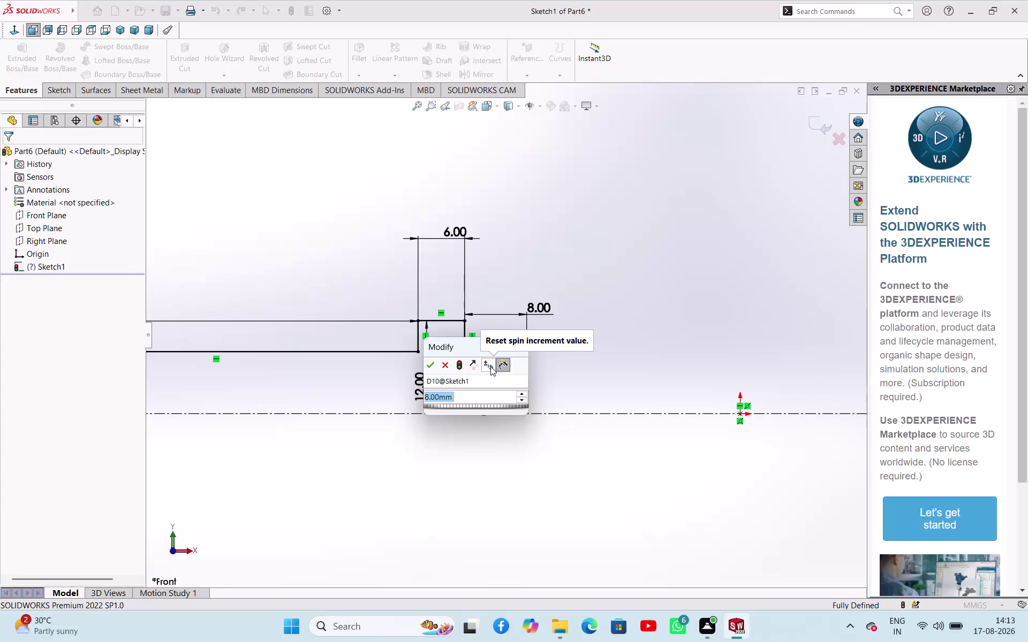
Confirm the 7 mm step height dimension.
key(7)
key(Return)
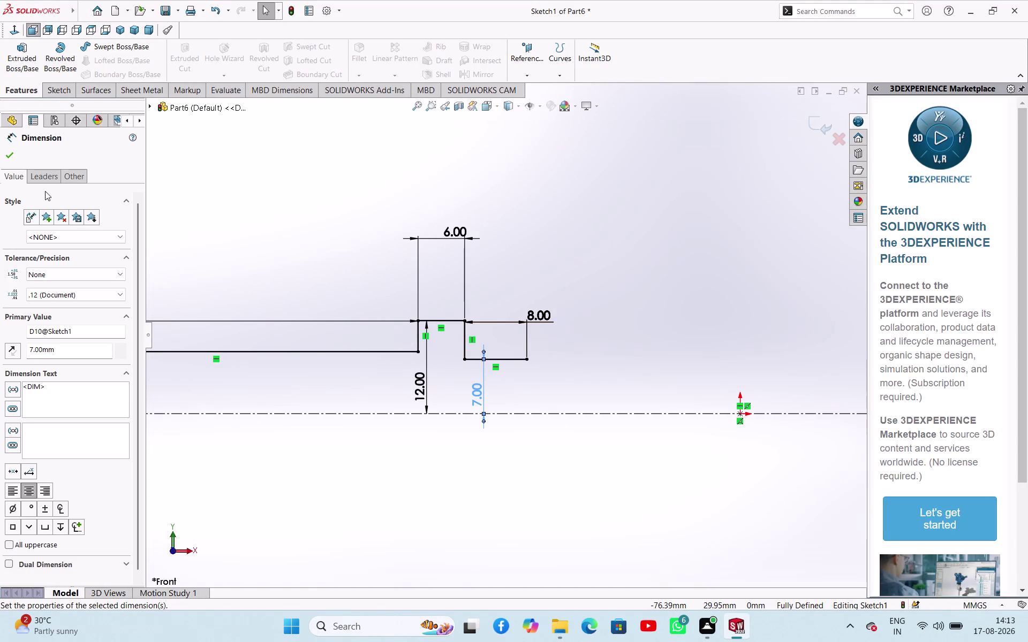
click(14, 149)
Sketch a vertical line up from the step corner, then a long horizontal edge rightward.
right_drag(291, 170, 271, 184)
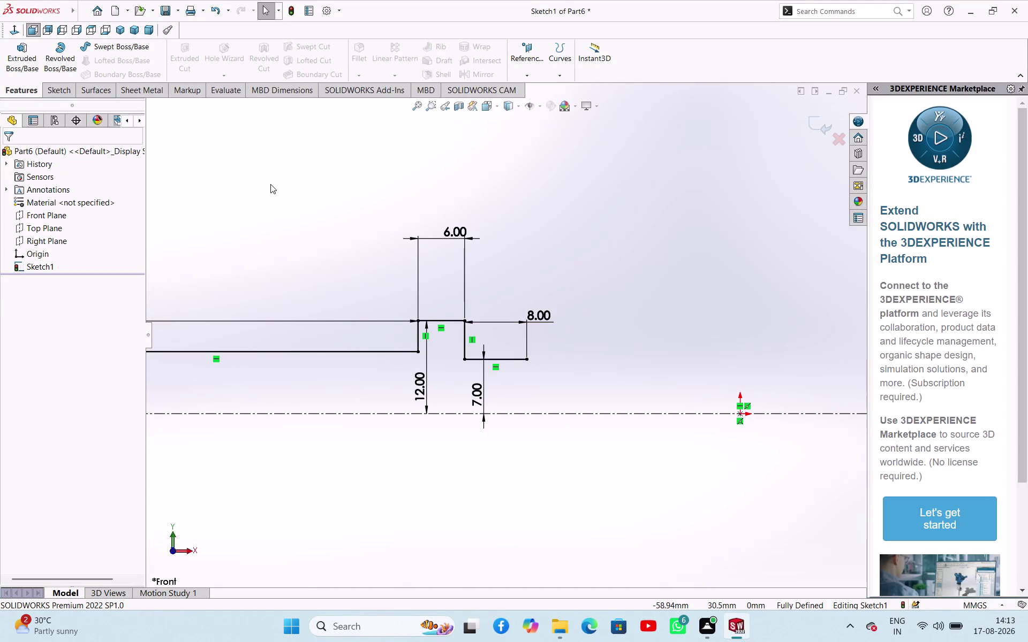
right_drag(270, 183, 234, 197)
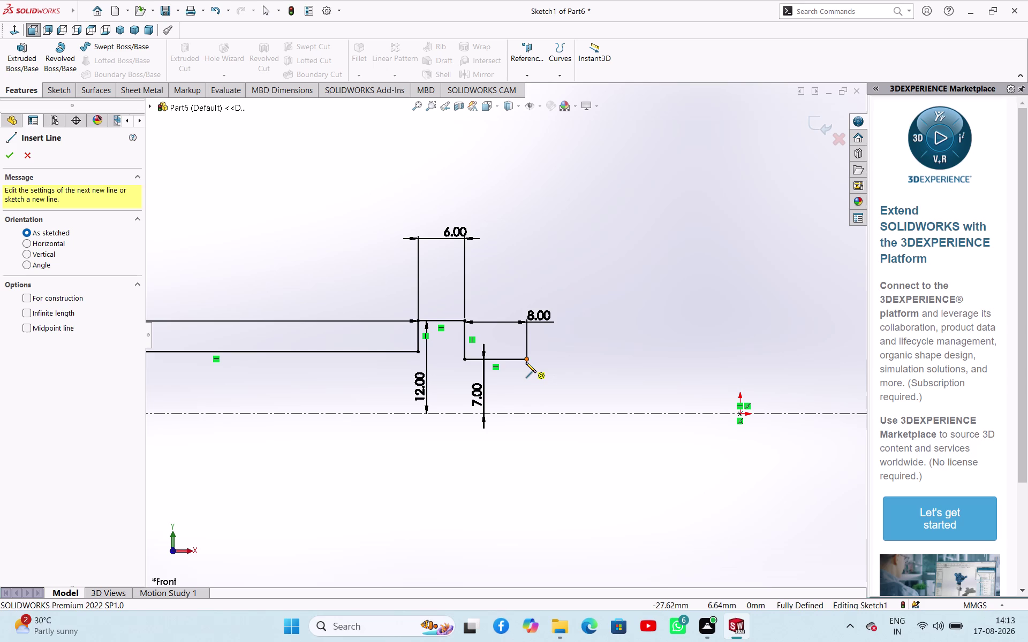
click(525, 359)
click(526, 330)
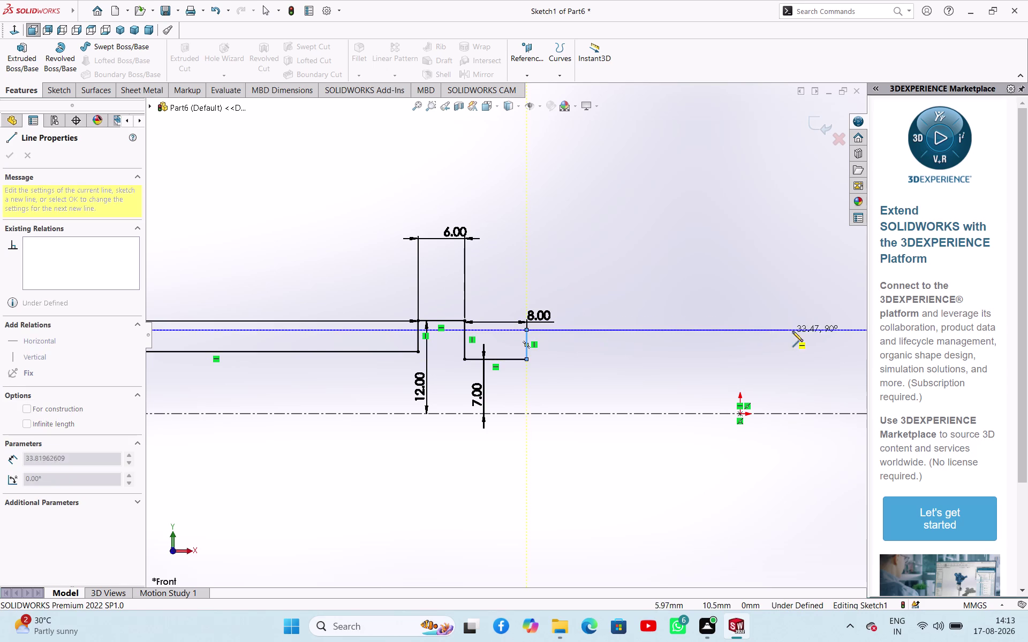
scroll(up, 3)
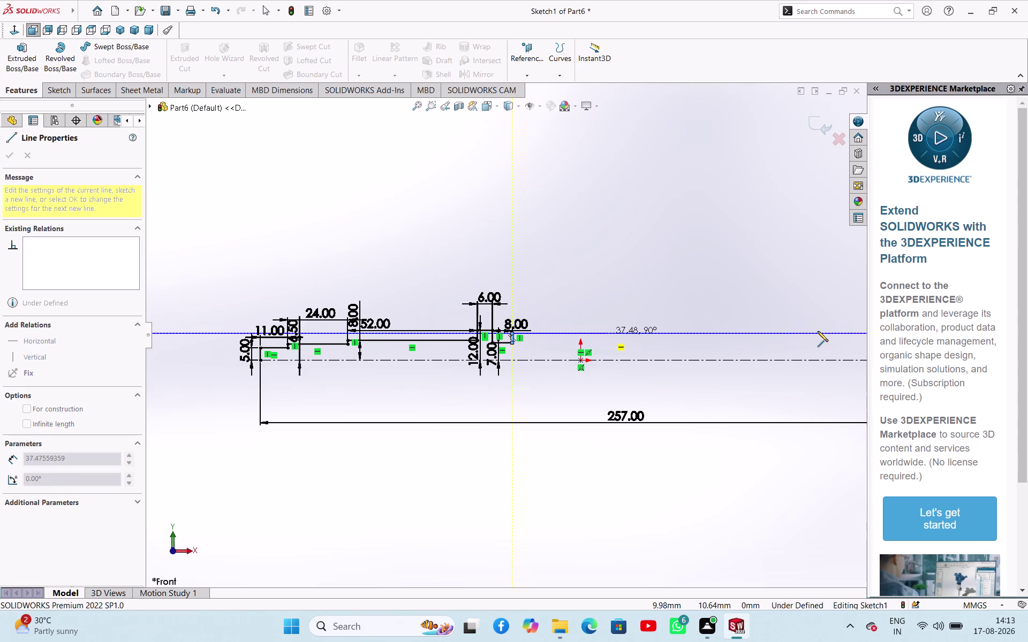
click(818, 331)
right_click(764, 264)
click(777, 270)
Dimension the long horizontal edge to 140 mm.
right_drag(723, 304, 733, 230)
click(699, 333)
click(709, 303)
text(1)
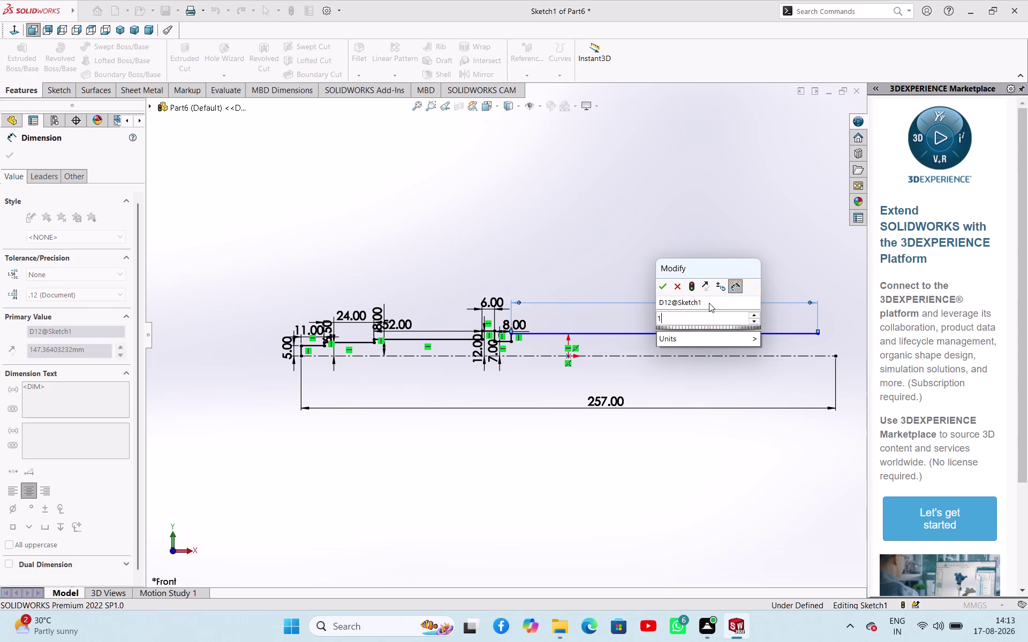
text(4)
key(Return)
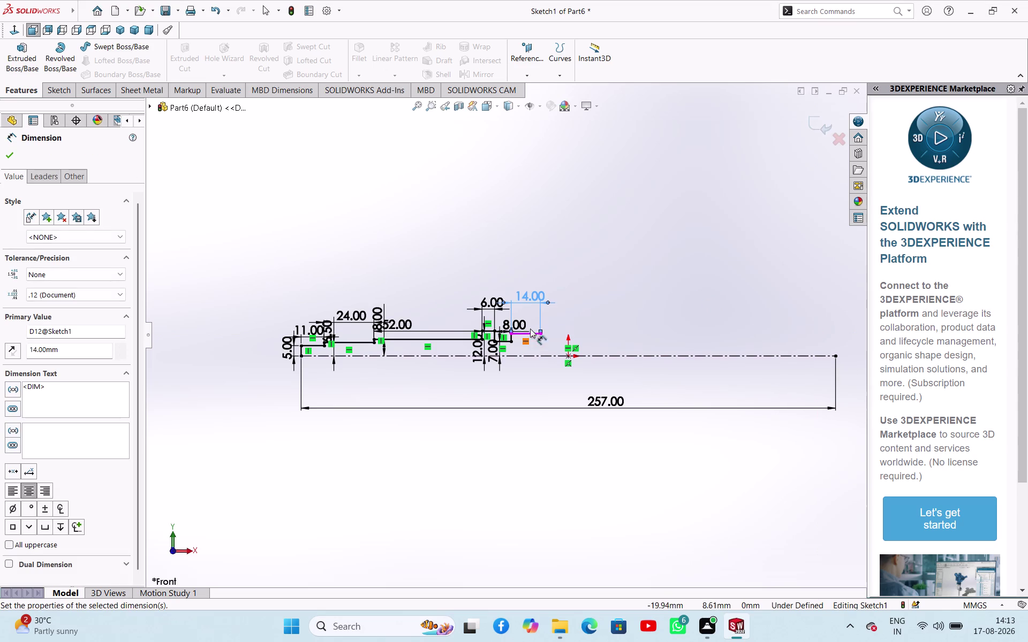
double_click(530, 299)
text(14)
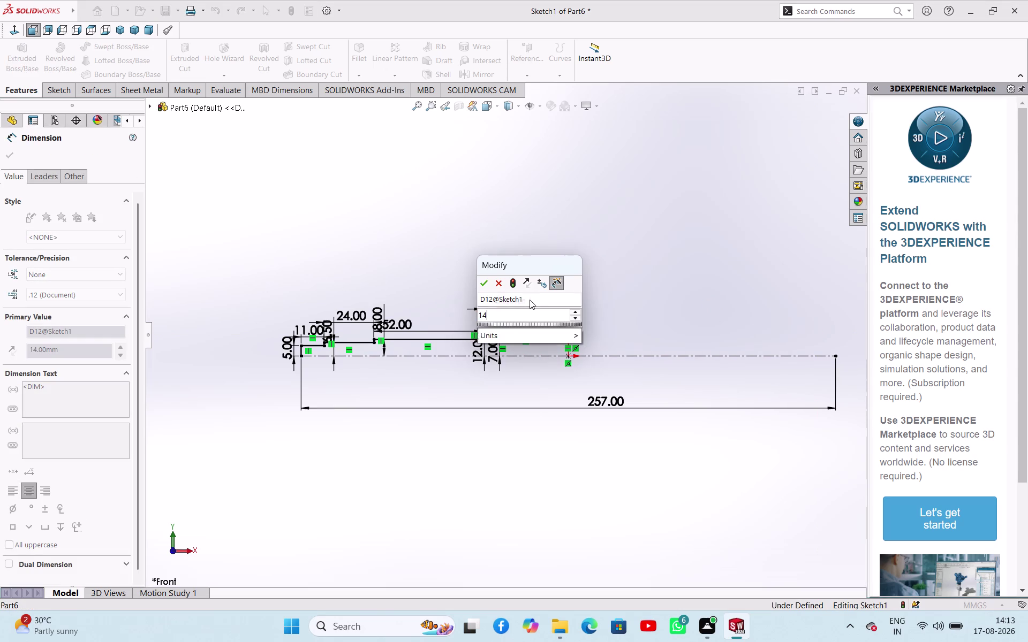
text(0)
key(Return)
Dimension the section's top edge 8 mm above the centreline.
scroll(down, 3)
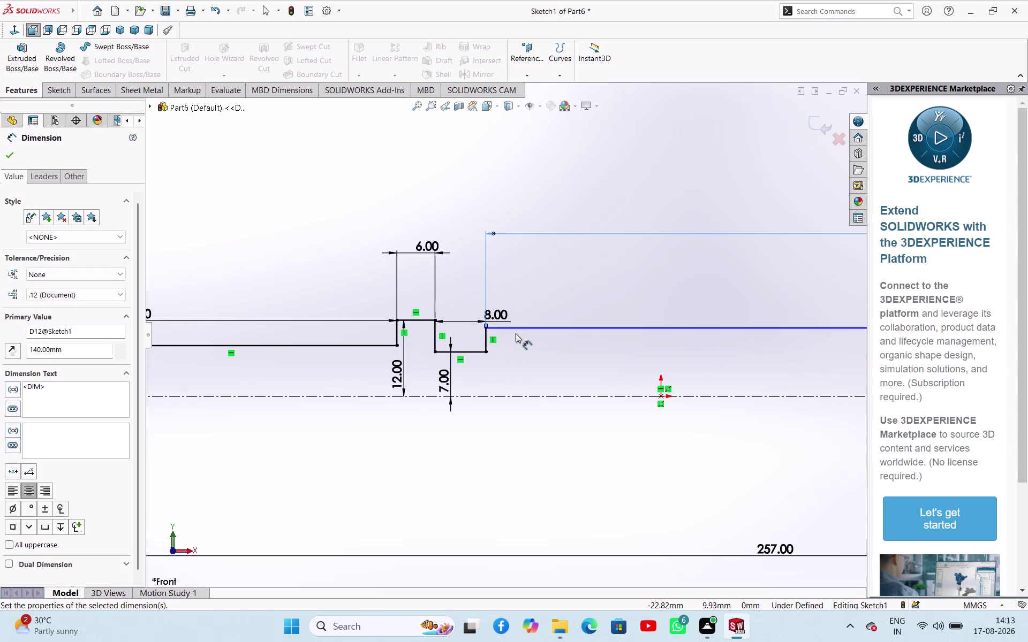
click(522, 327)
click(533, 394)
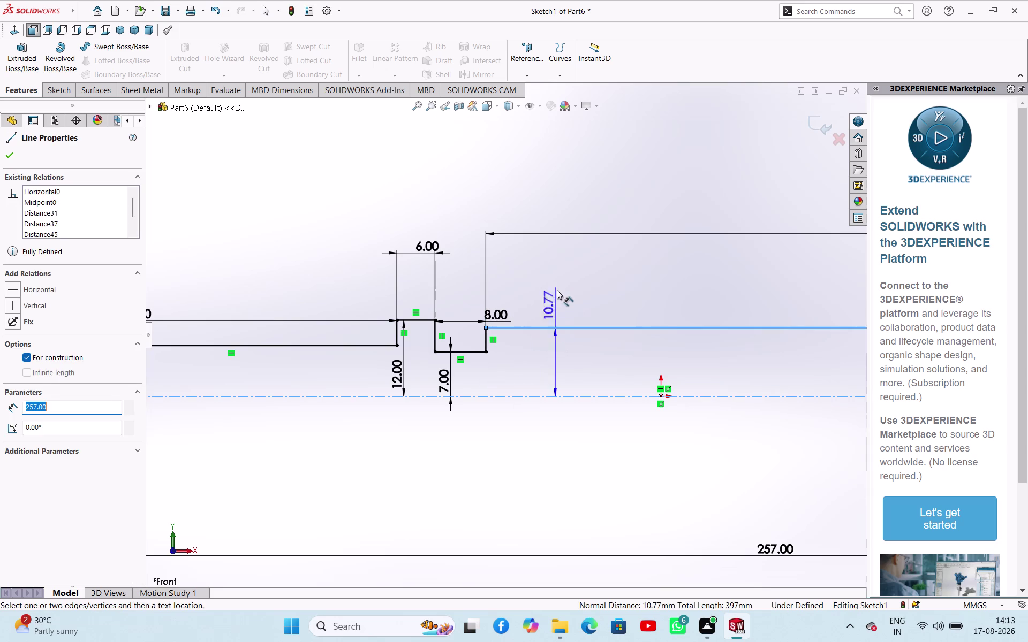
click(560, 283)
key(8)
key(Return)
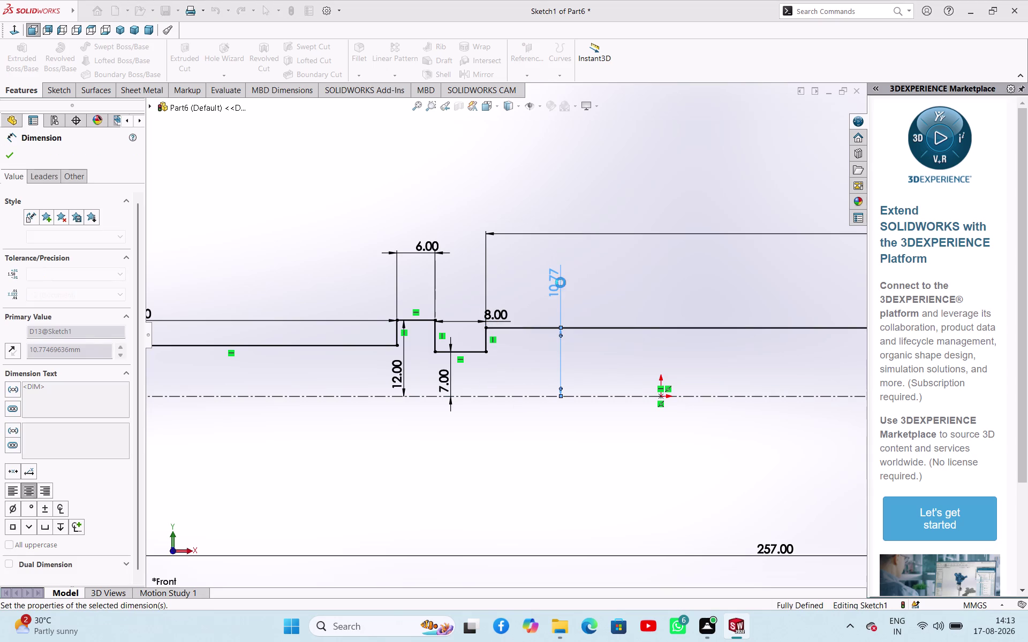
scroll(up, 3)
scroll(down, 3)
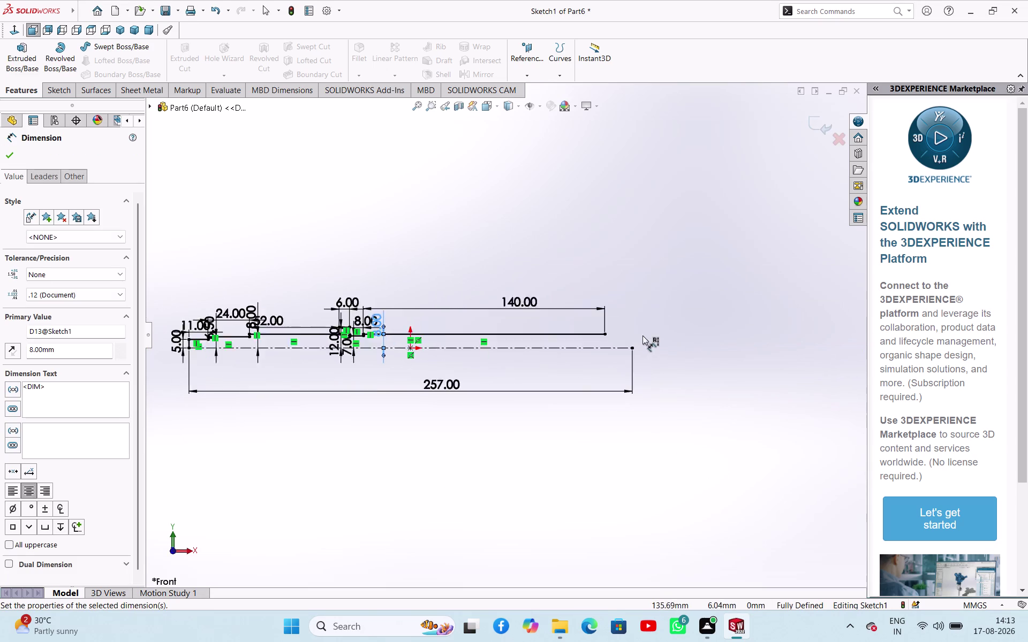
scroll(down, 3)
right_click(645, 273)
Sketch the end step: a short drop, a horizontal edge, and a vertical edge to the centreline.
click(662, 304)
right_drag(720, 255, 659, 288)
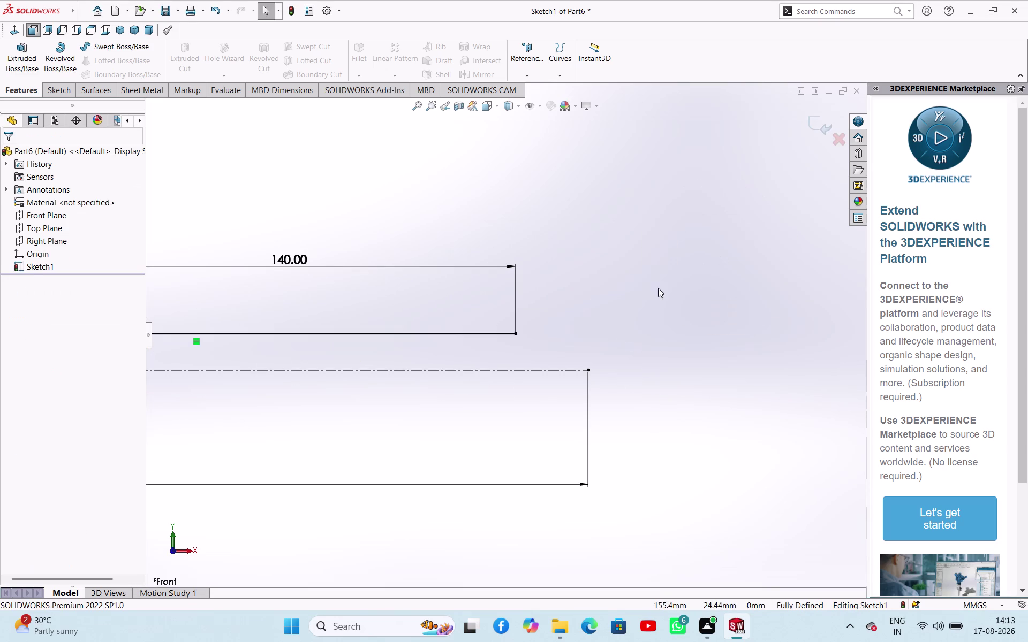
right_drag(659, 288, 658, 288)
click(518, 336)
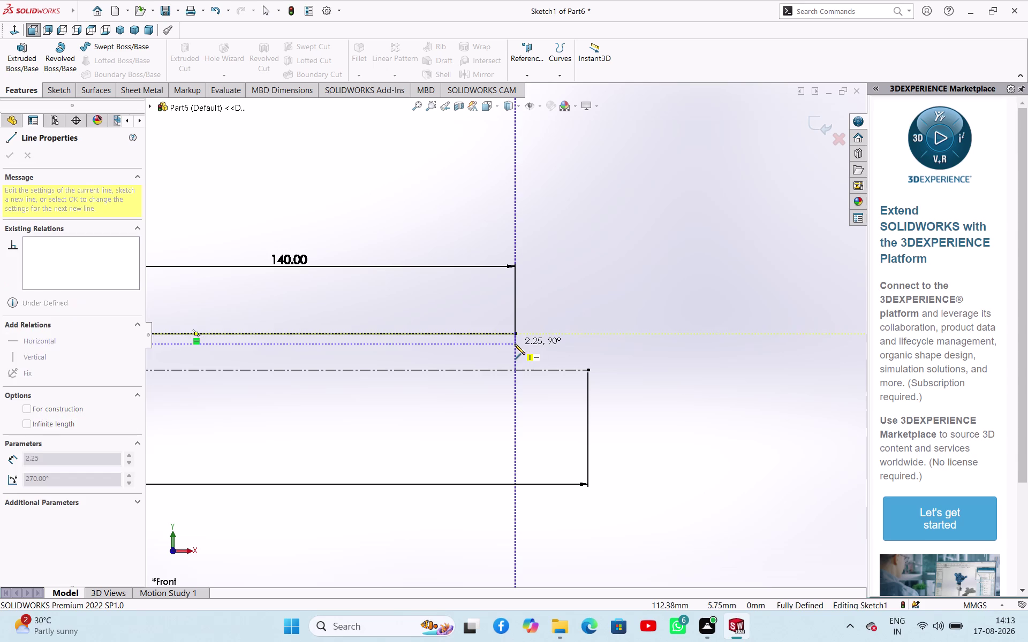
click(514, 344)
click(548, 343)
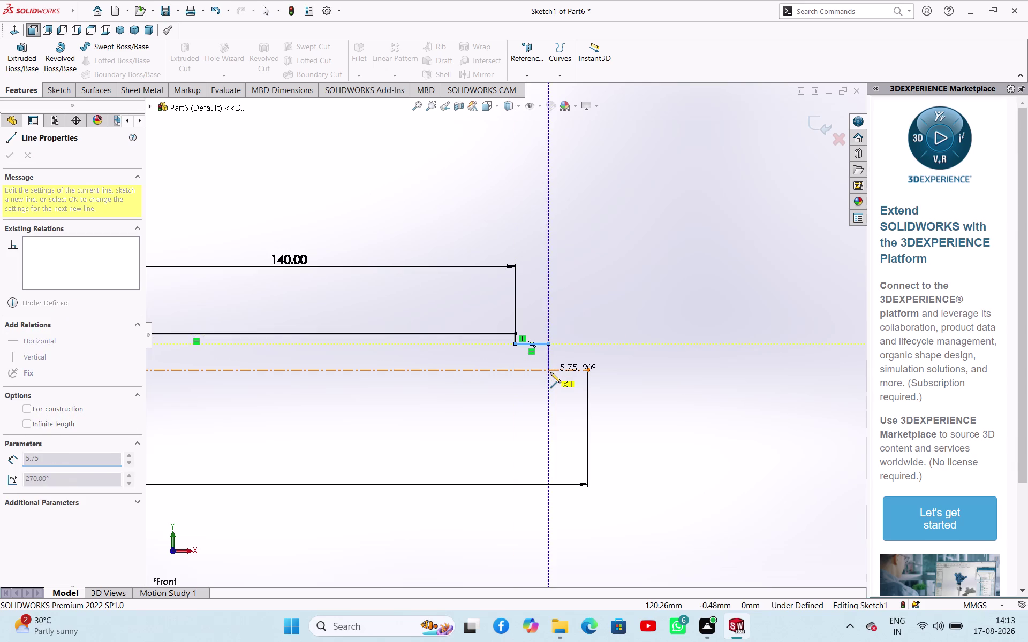
click(548, 370)
right_click(615, 317)
click(622, 322)
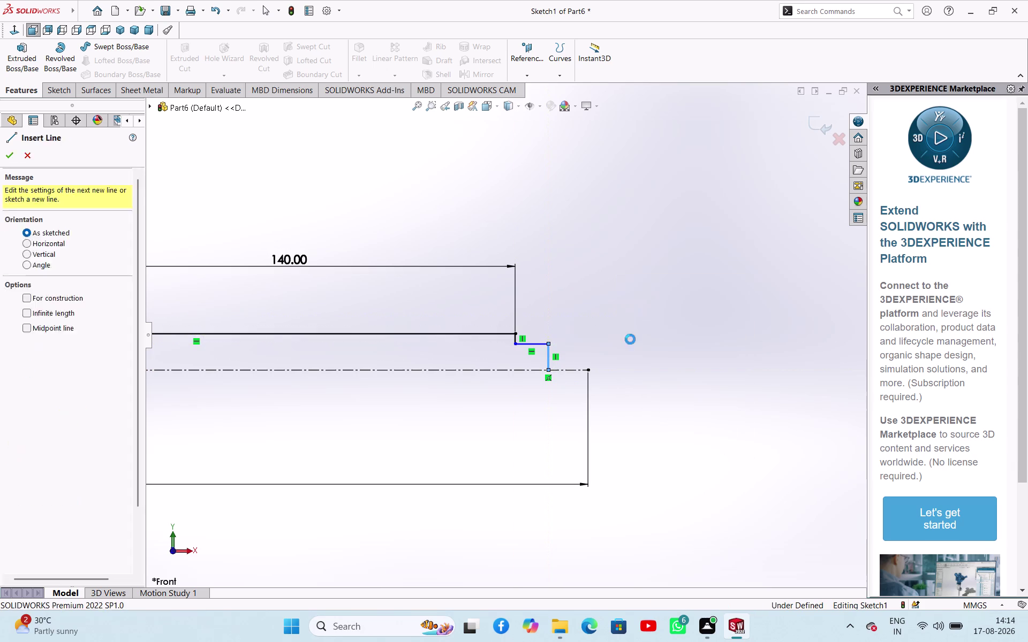
Dimension the end step to 16 mm long and 7 mm high.
right_drag(631, 340, 669, 250)
click(540, 344)
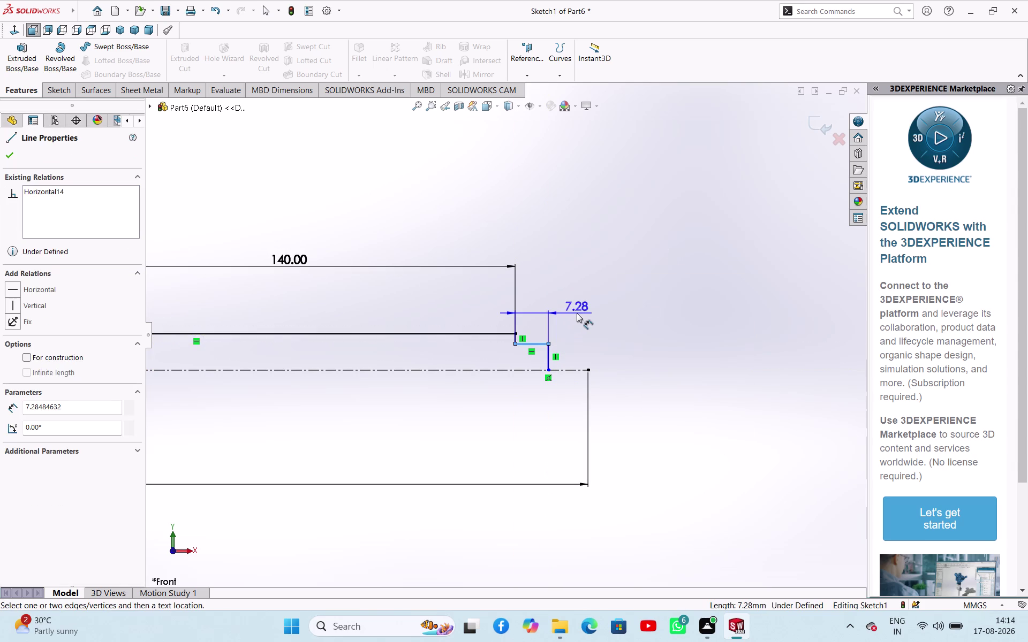
click(577, 313)
text(16)
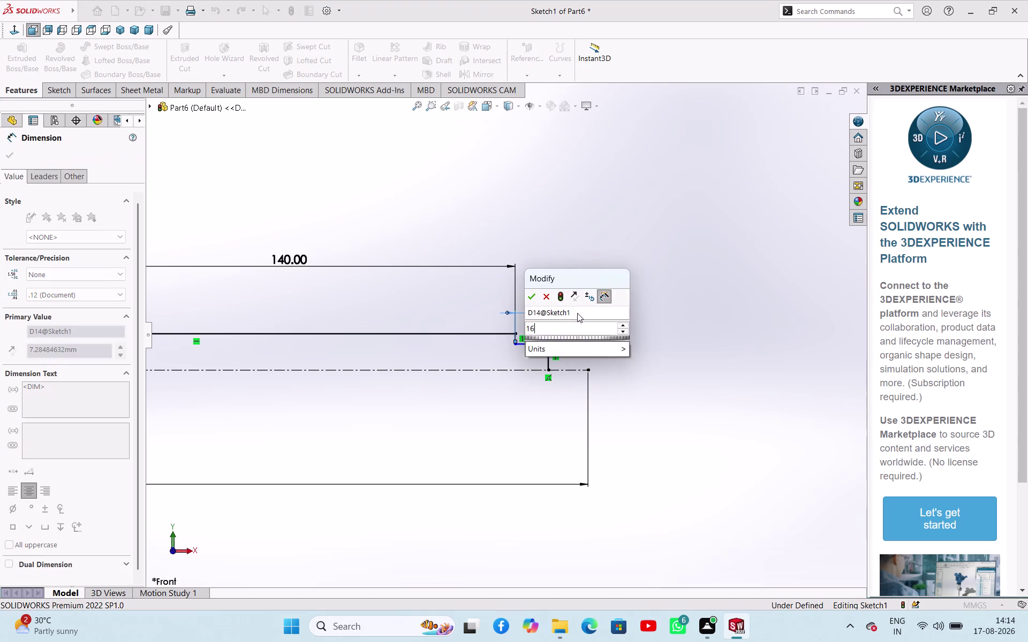
key(Return)
click(559, 344)
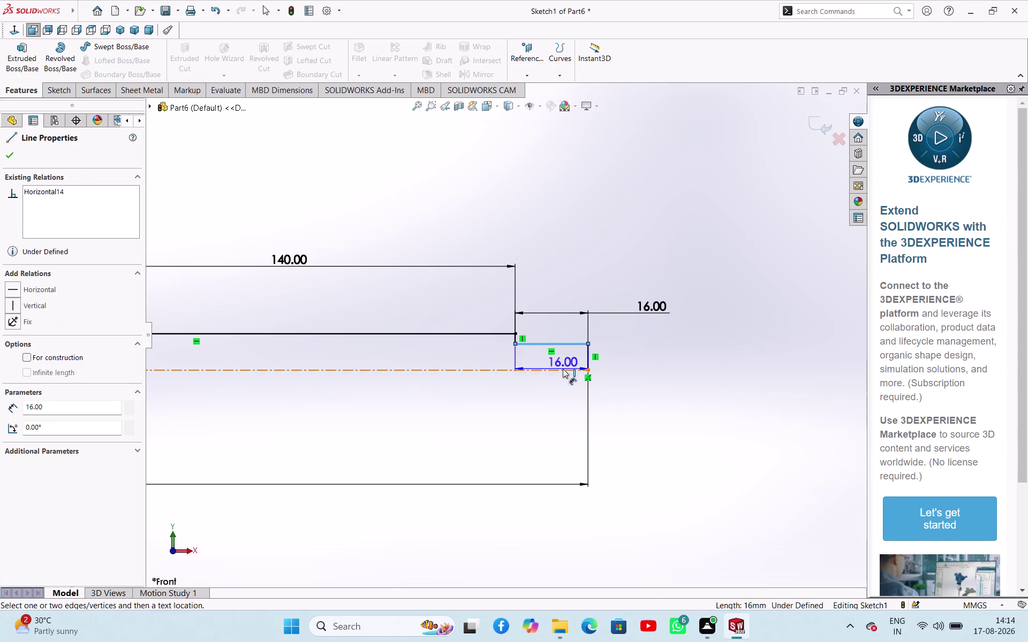
click(563, 369)
click(622, 358)
key(7)
key(Return)
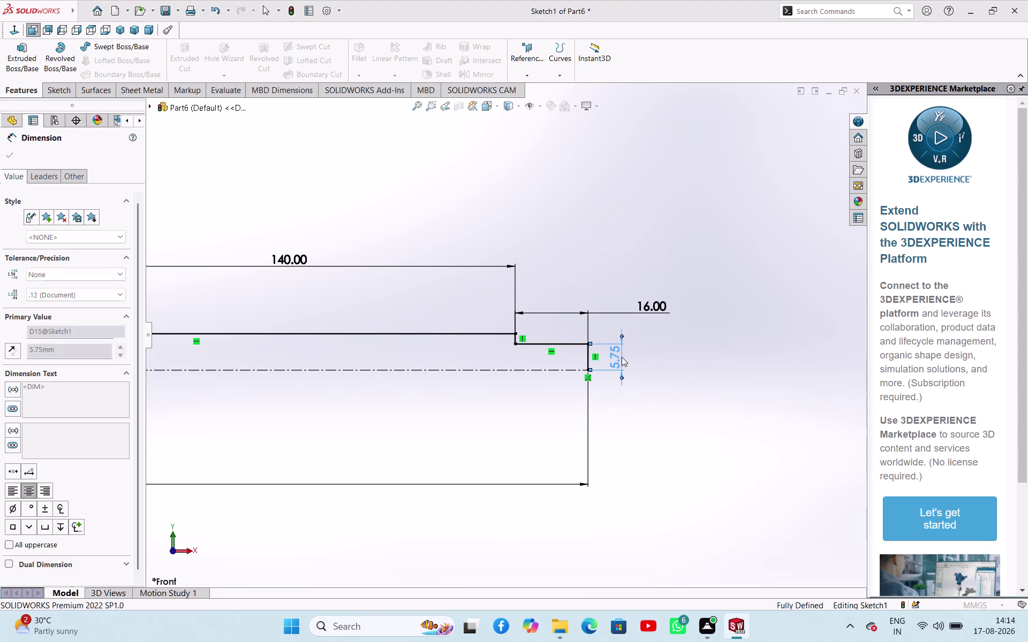
scroll(up, 3)
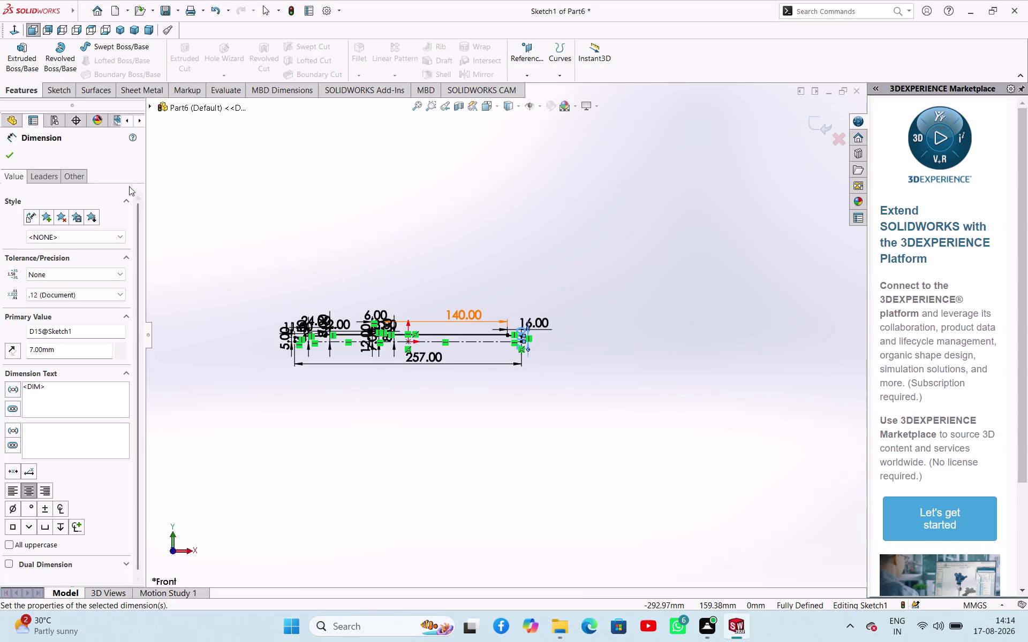
click(16, 155)
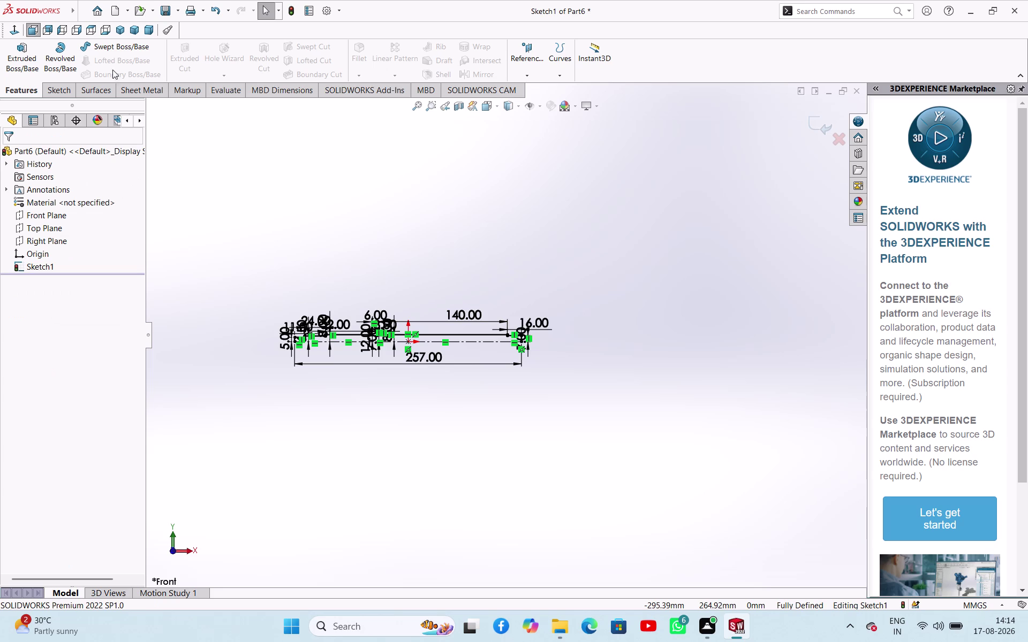
Revolve the auto-closed profile 360° about Line1 and orbit the resulting shaft.
click(68, 53)
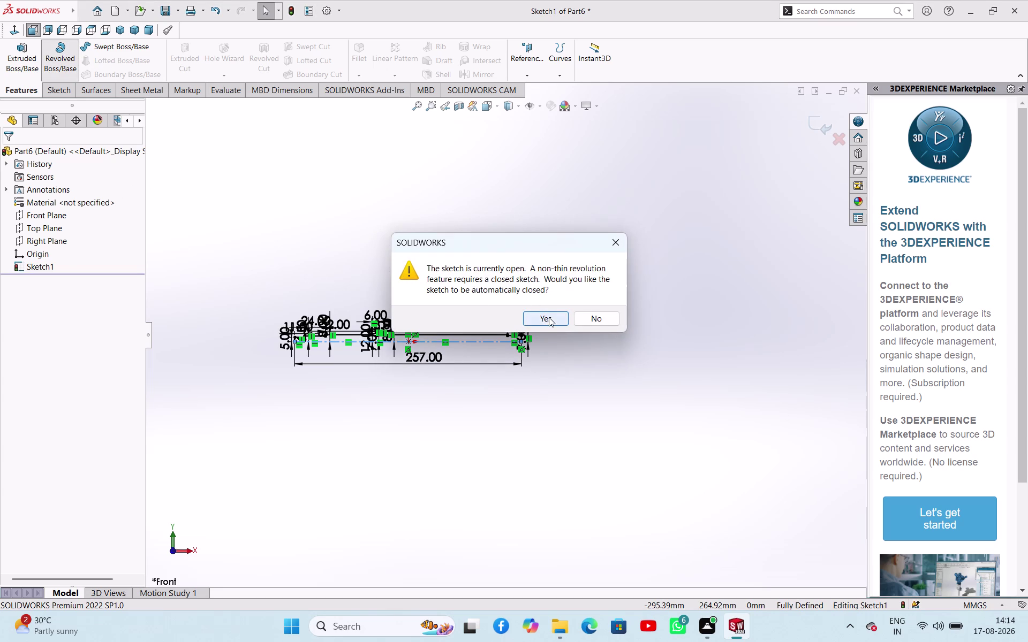
click(548, 317)
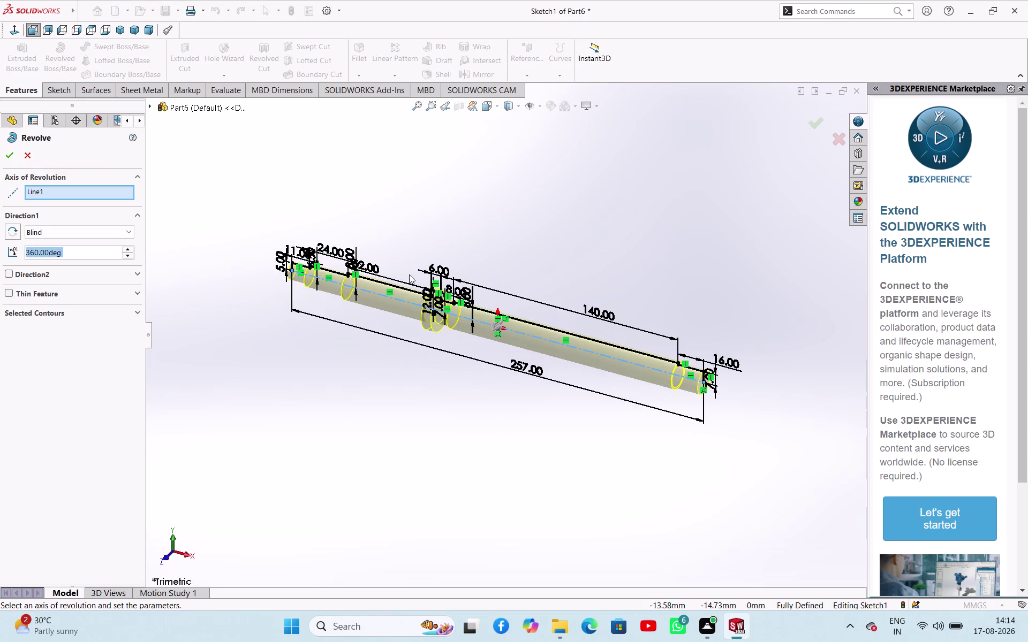
click(9, 156)
click(416, 184)
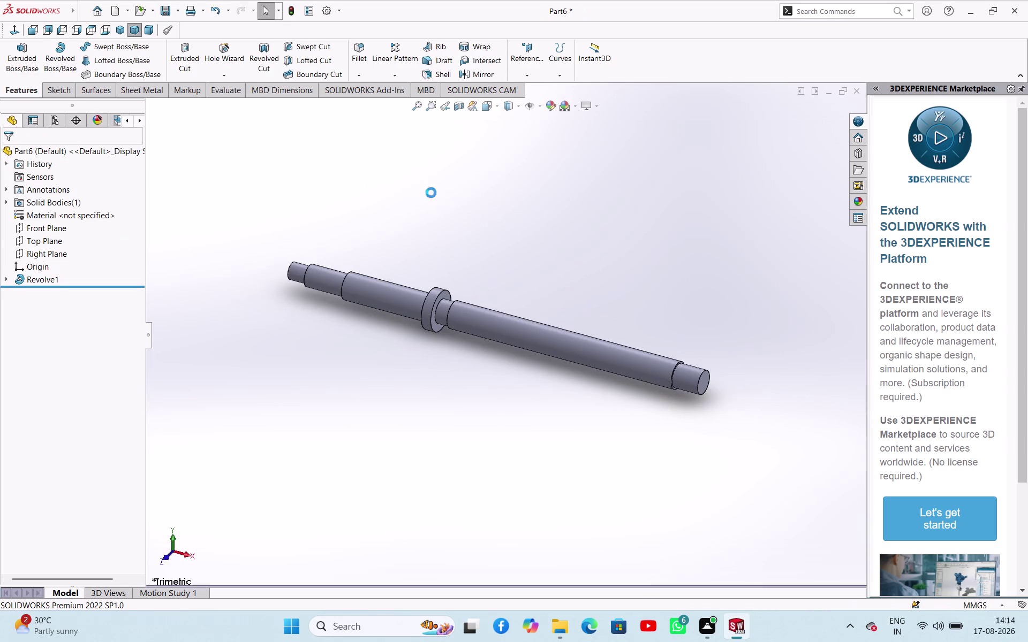
middle_drag(531, 214, 615, 189)
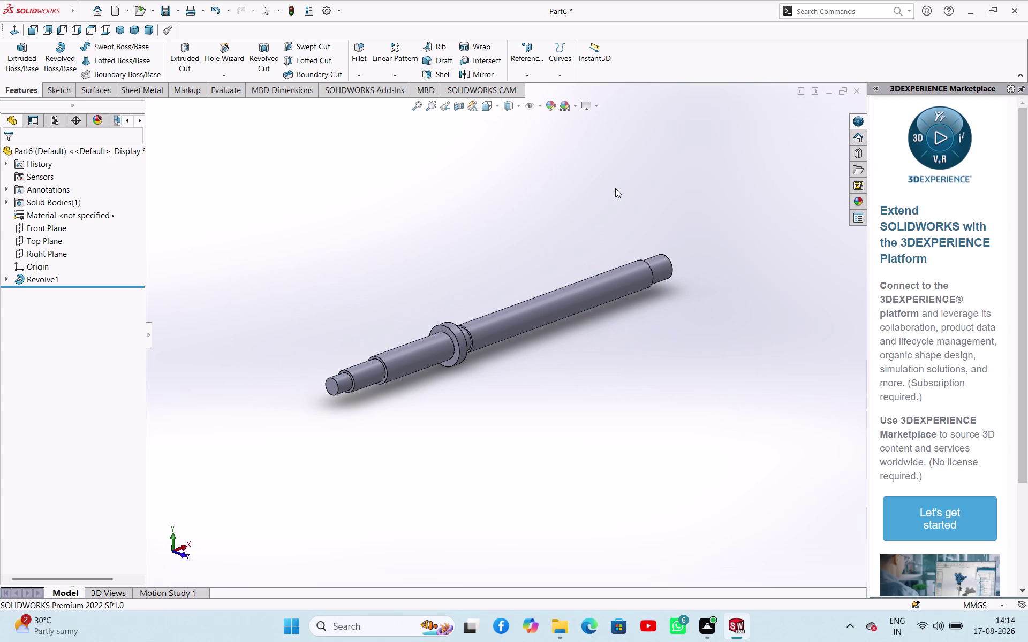
key(ctrl+s)
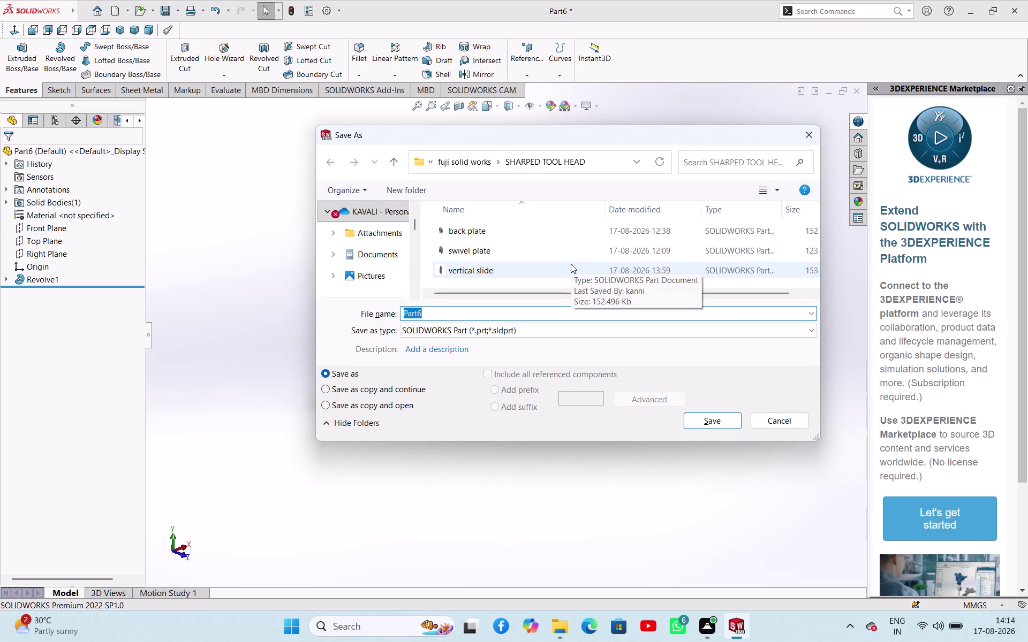
Enter 'screw bar' as the file name and save the part.
text(scr)
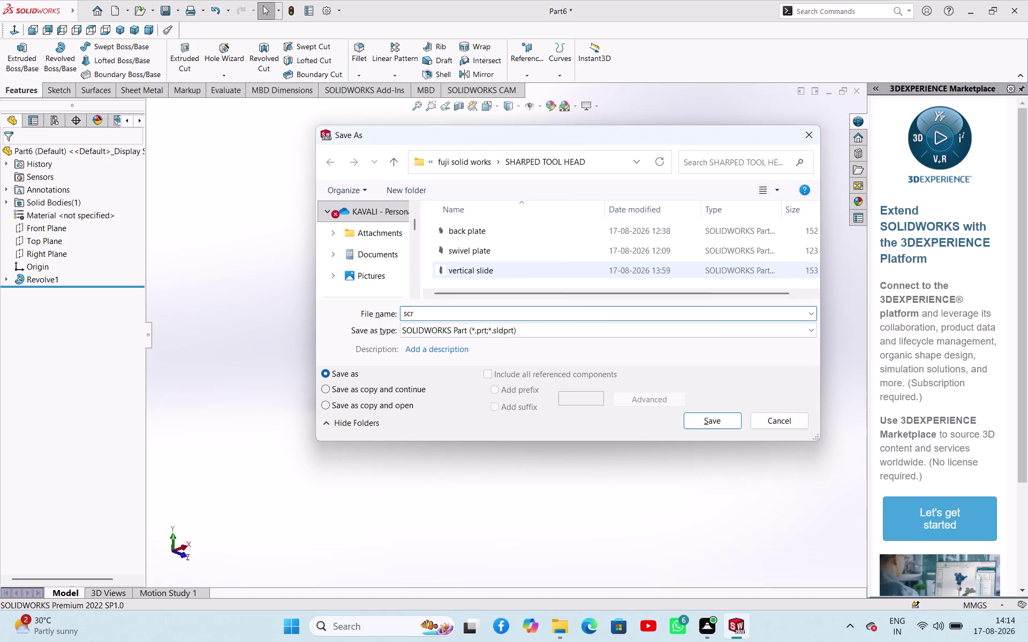
text(ew)
key(space)
text(bar)
click(704, 418)
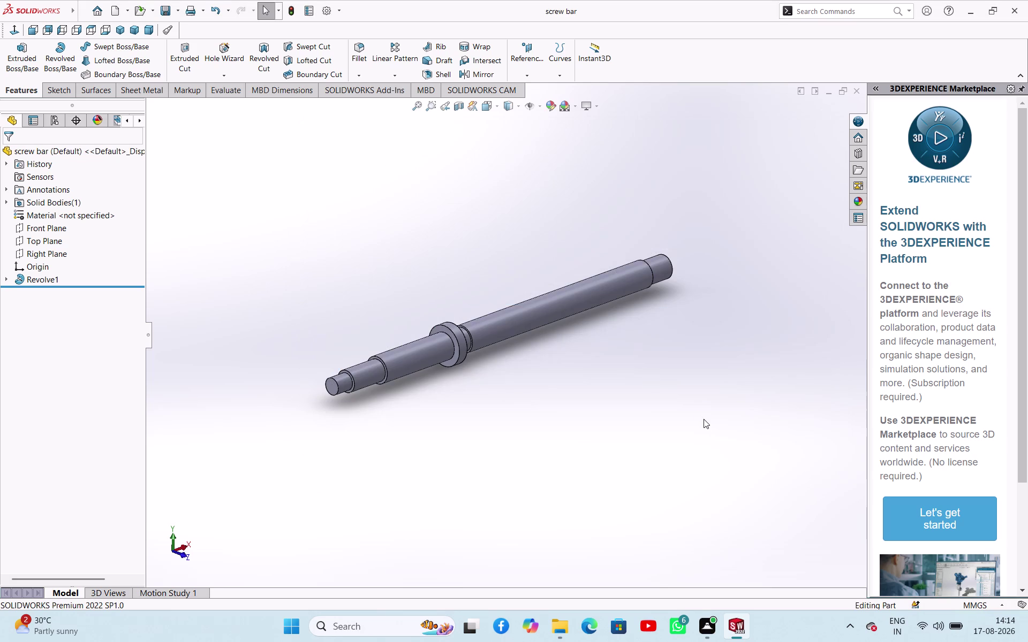
Create a new Part document.
scroll(up, 3)
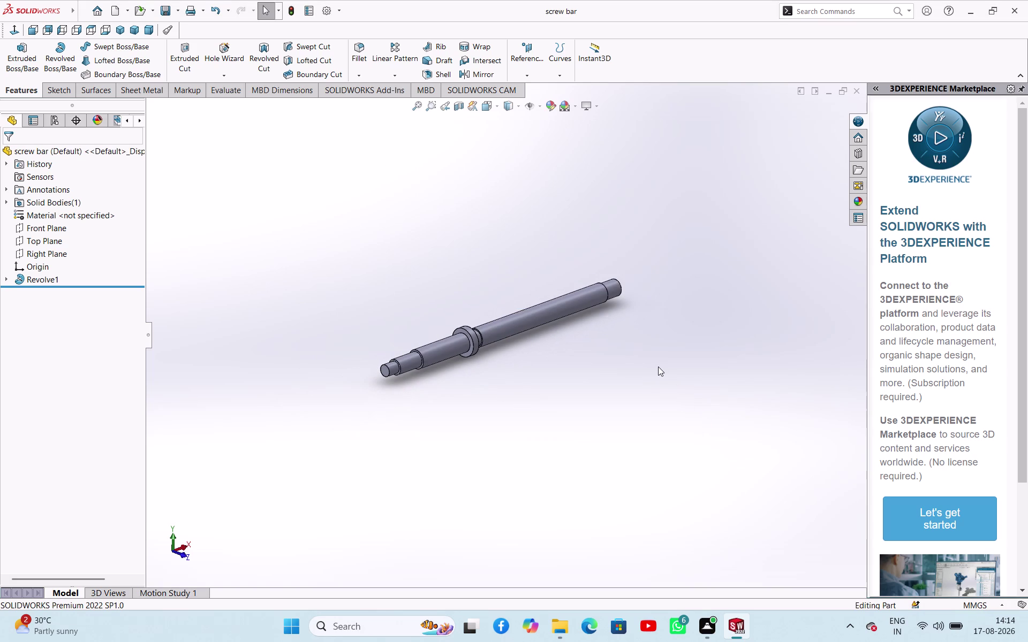
scroll(up, 3)
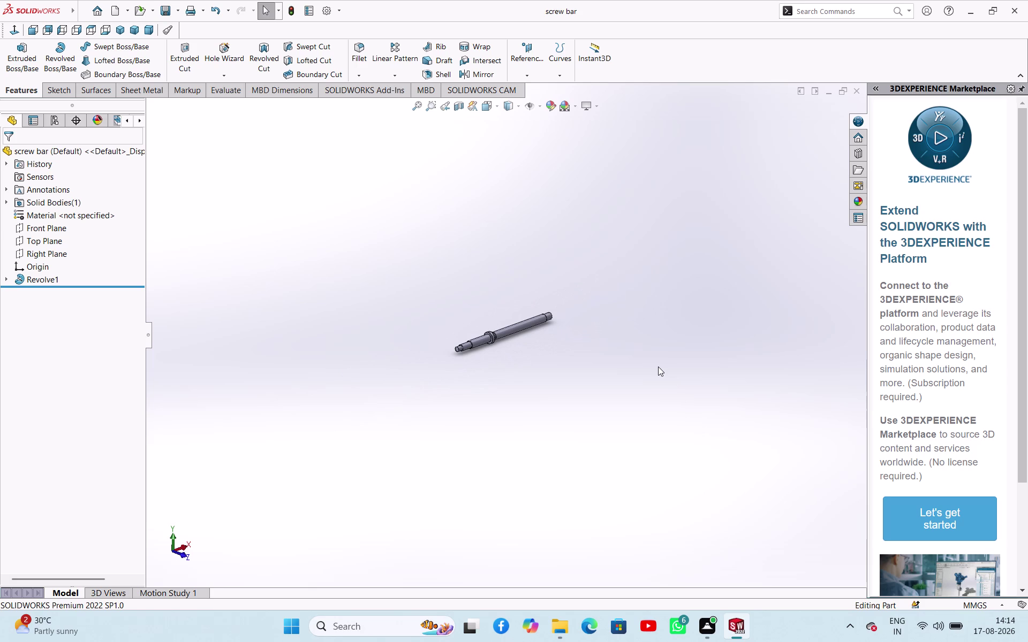
key(ctrl+s)
key(ctrl+n)
click(442, 424)
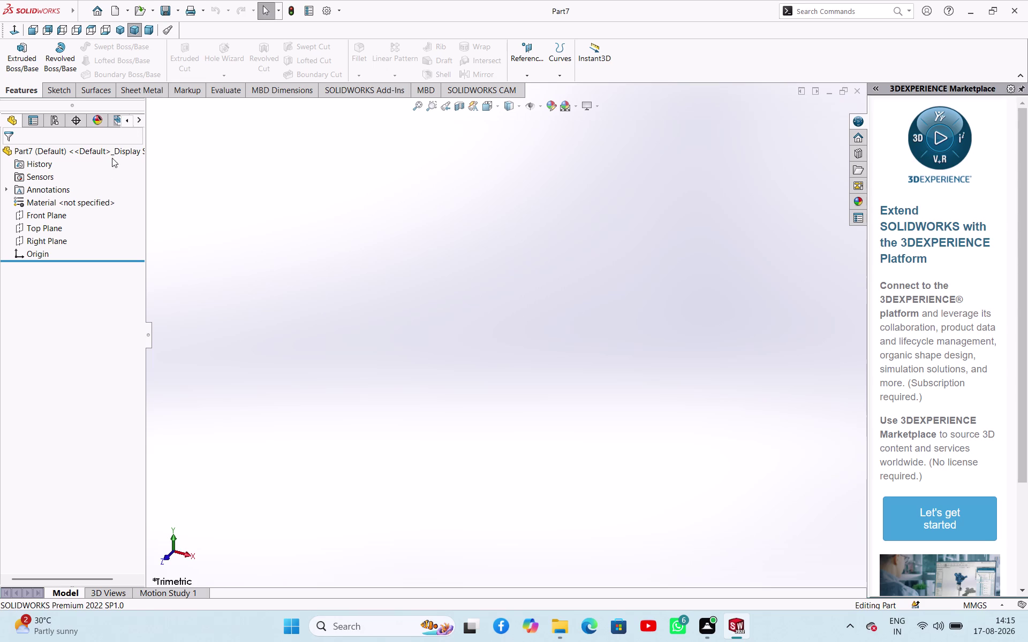
Start a sketch on the Top Plane, viewed normal to it.
click(64, 230)
click(72, 217)
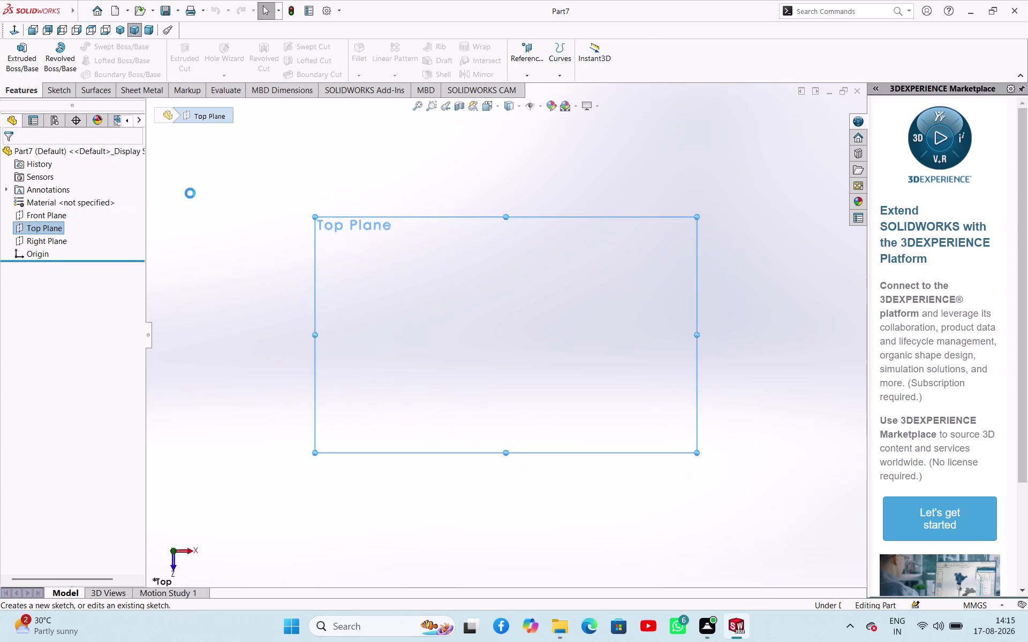
click(205, 200)
Draw a center rectangle anchored on the origin.
click(103, 64)
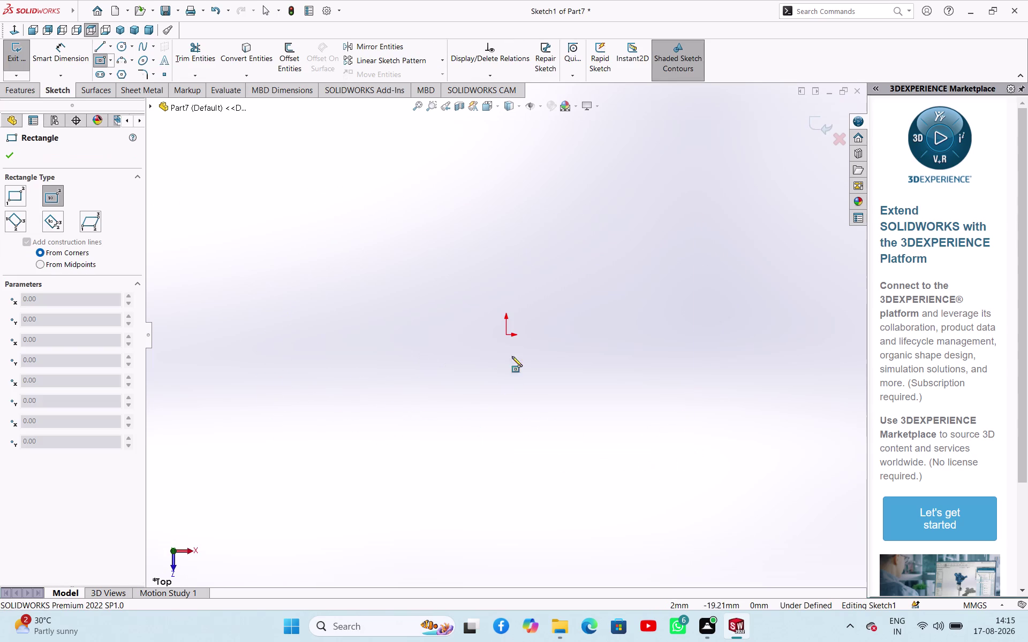
click(506, 337)
click(540, 372)
right_click(637, 314)
click(640, 323)
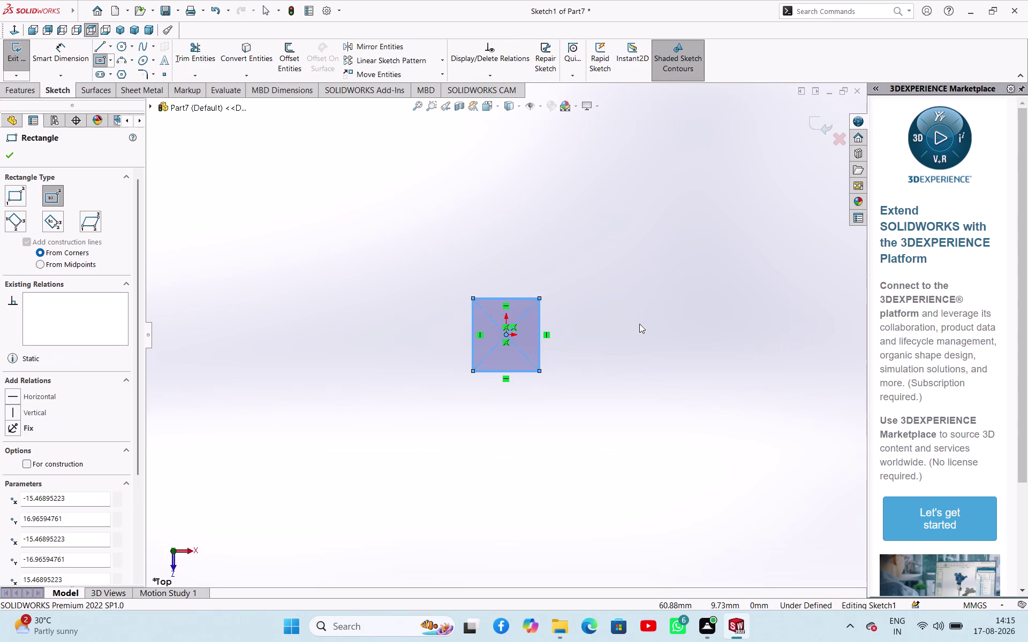
Dimension the square's height and width to 16 mm each.
right_drag(642, 335, 667, 271)
click(535, 344)
click(599, 345)
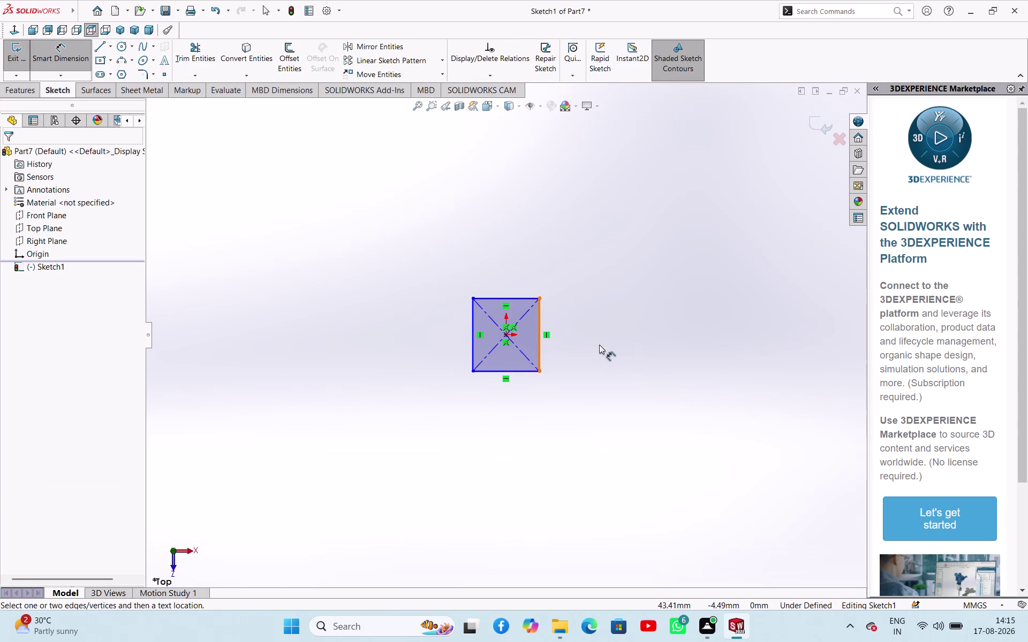
click(541, 354)
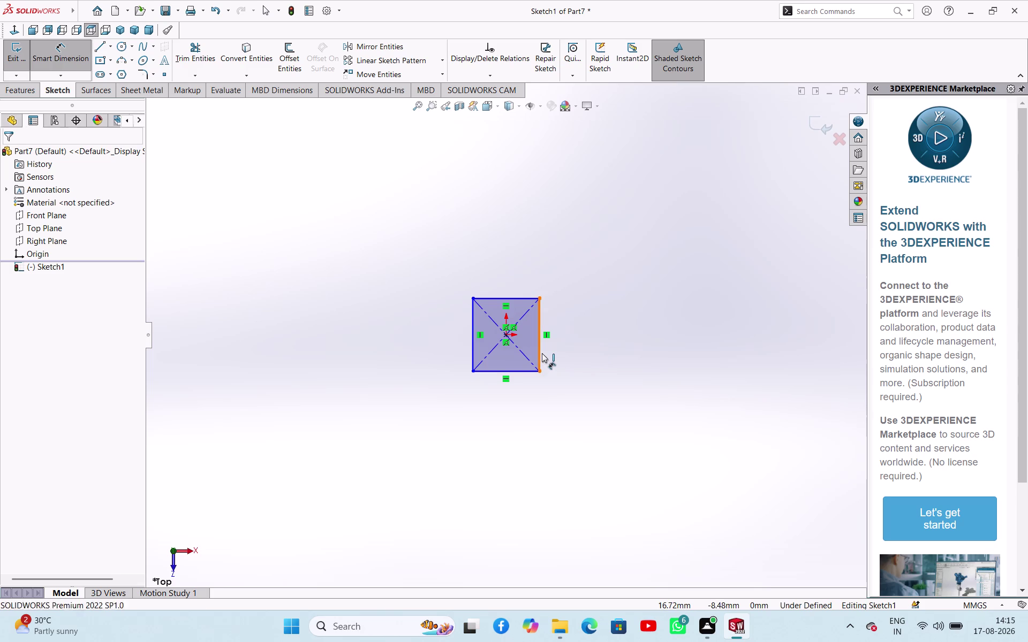
click(596, 345)
text(16)
key(Return)
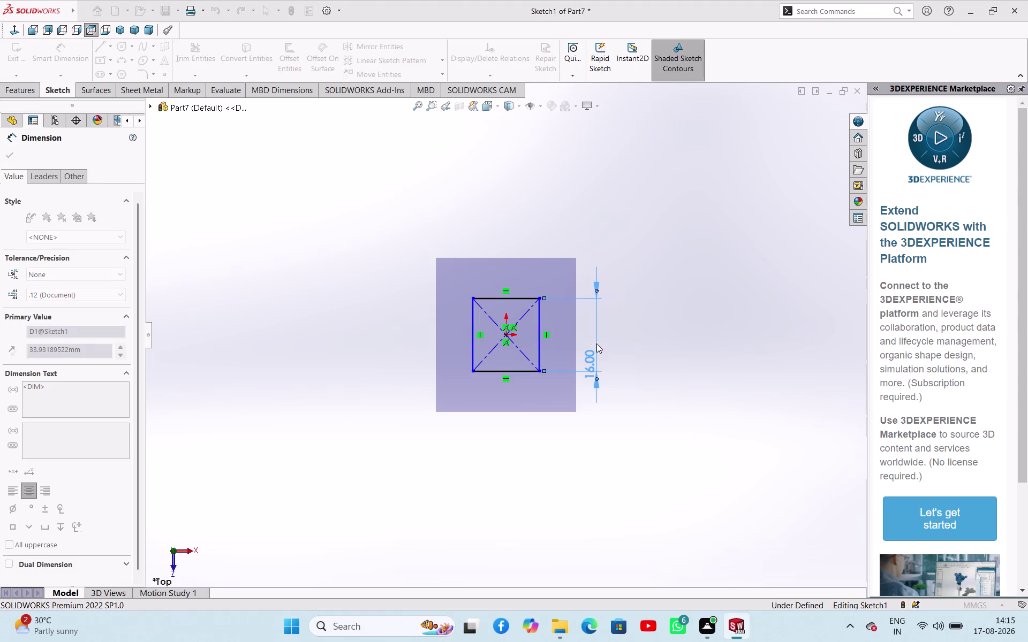
click(524, 374)
click(526, 396)
text(1)
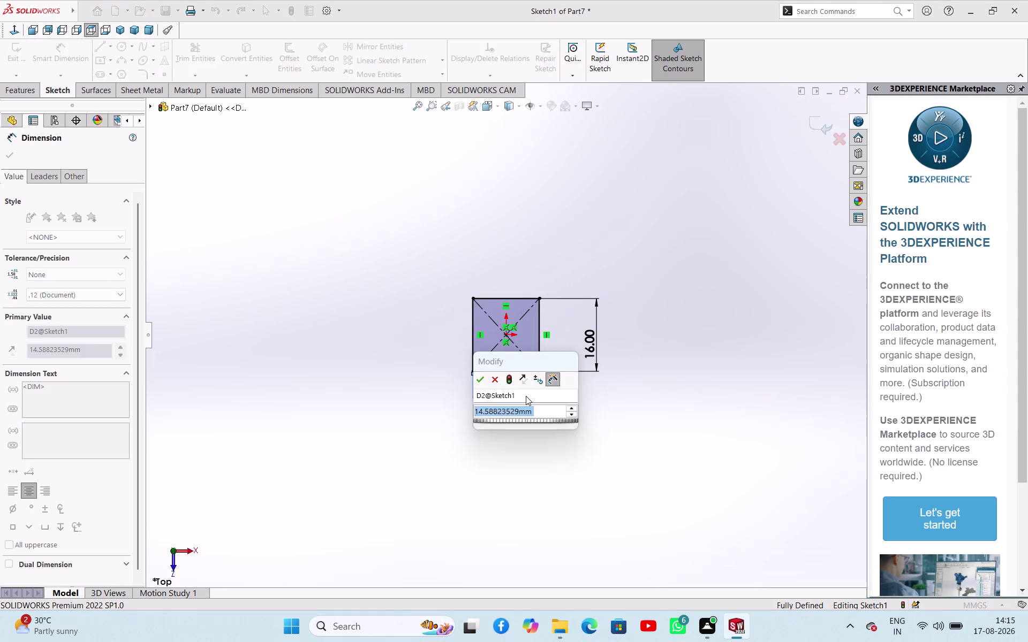
text(6)
key(Return)
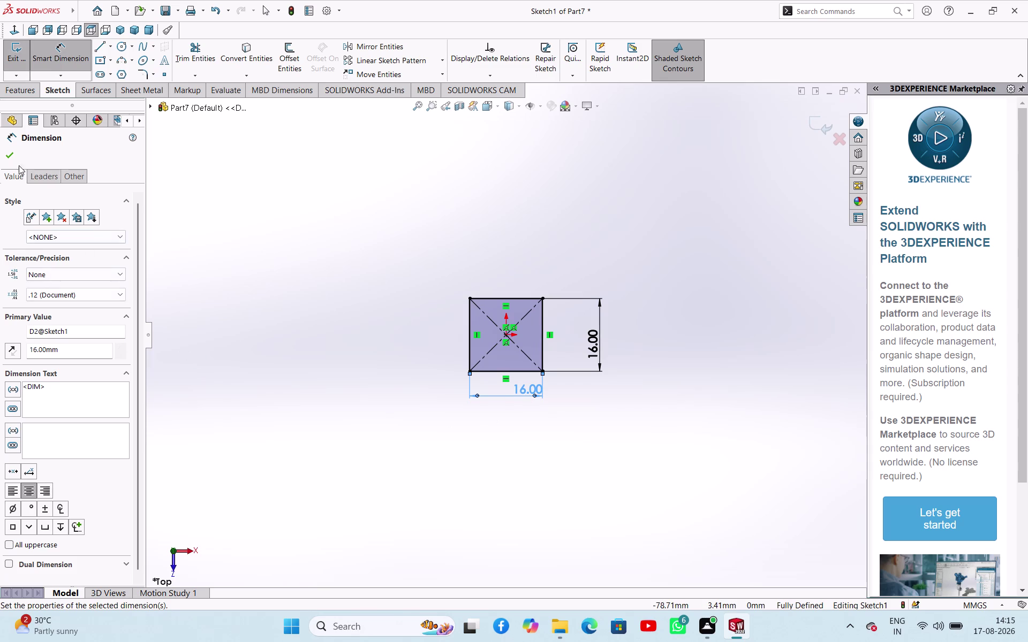
Accept the dimensions and exit the square sketch.
click(11, 160)
click(357, 295)
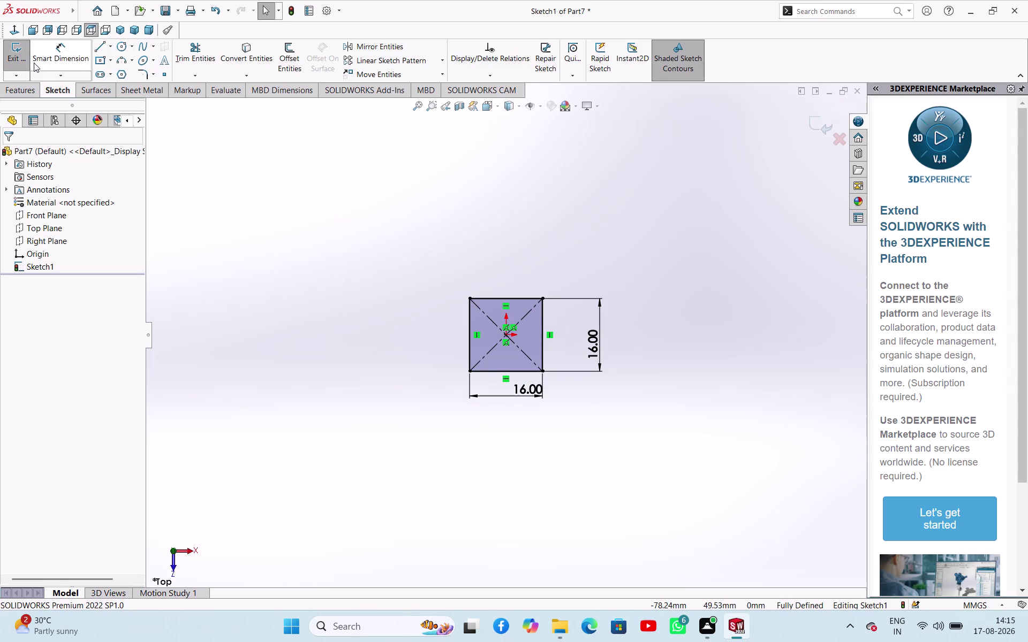
click(27, 63)
Extrude the square sketch 16 mm into a cube.
middle_drag(316, 291, 320, 246)
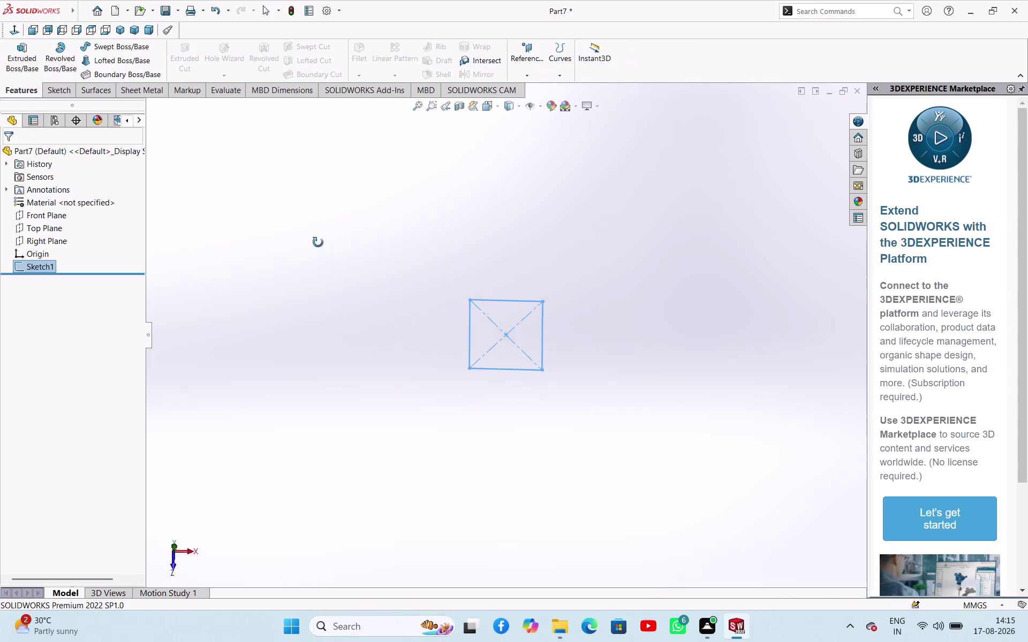
middle_drag(320, 246, 319, 211)
click(31, 66)
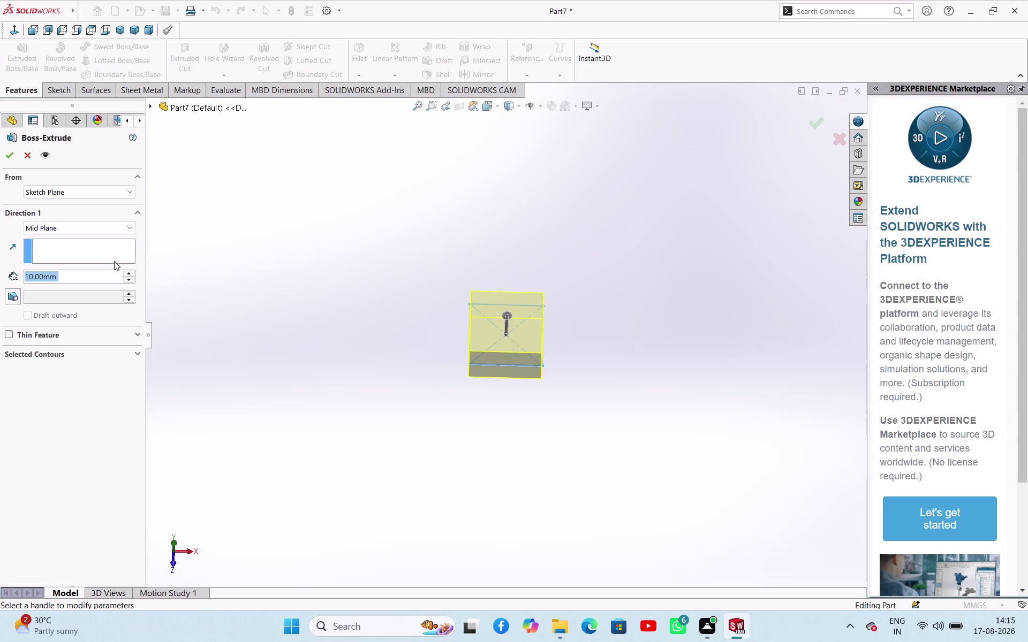
text(16)
key(Return)
click(5, 156)
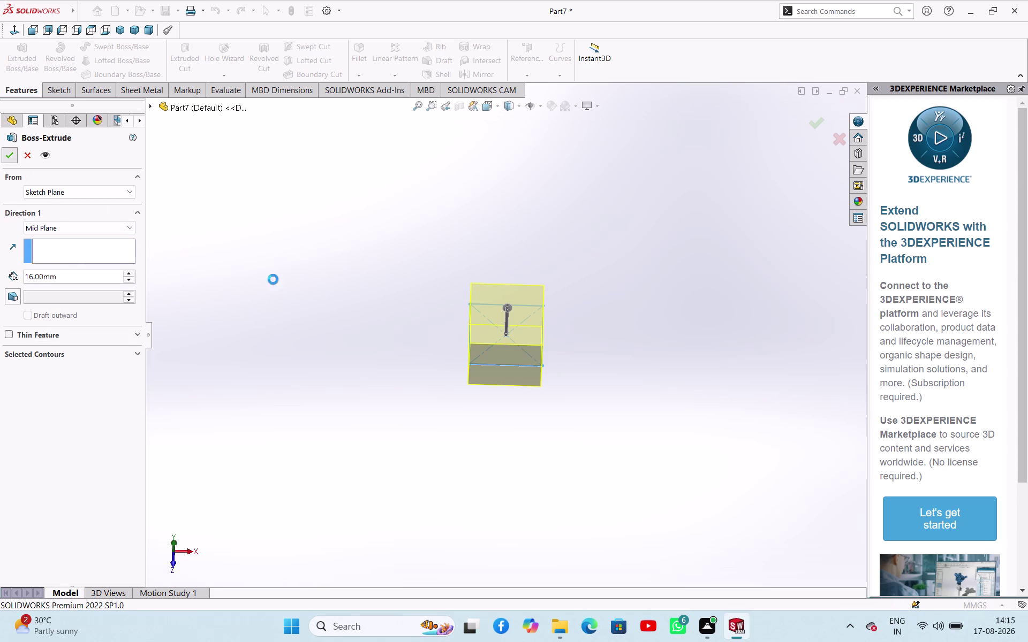
click(321, 281)
Orbit the cube and select its front face for a new sketch.
middle_drag(357, 312, 412, 136)
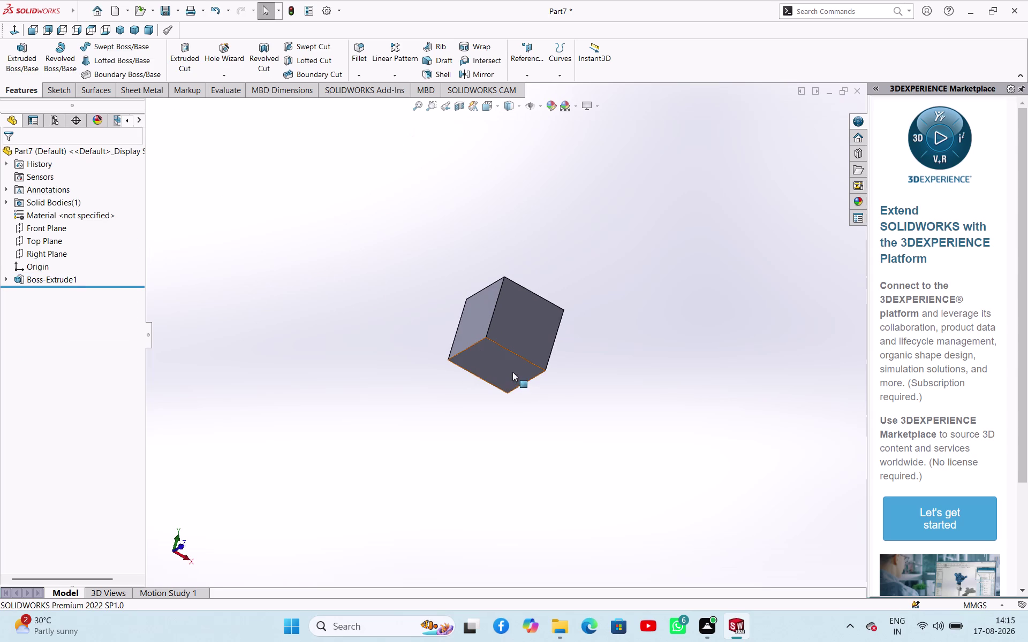
click(511, 371)
click(563, 344)
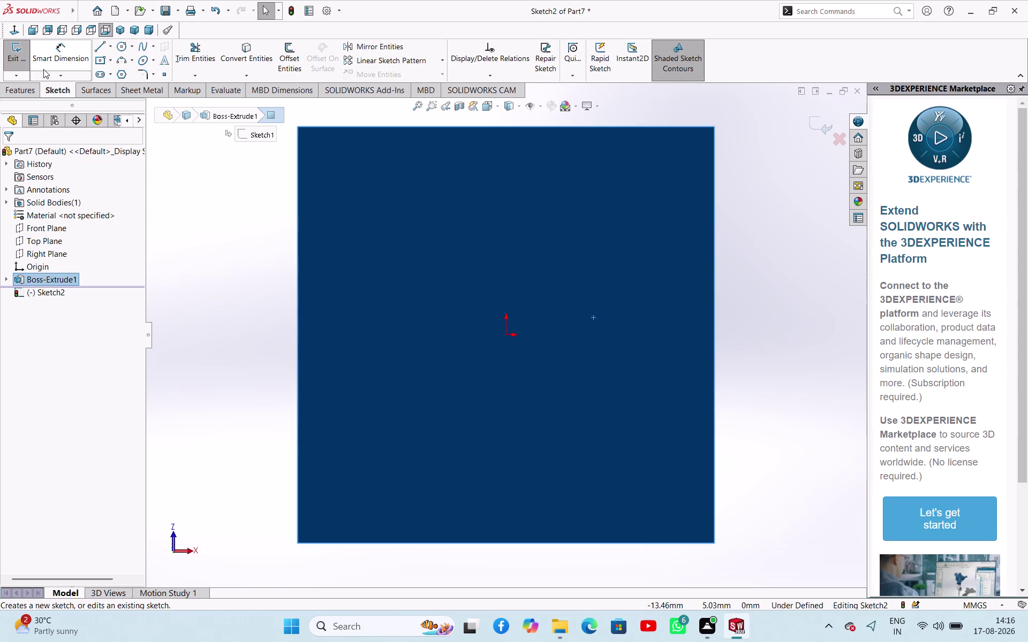
Draw a circle centred on the face's origin.
click(120, 51)
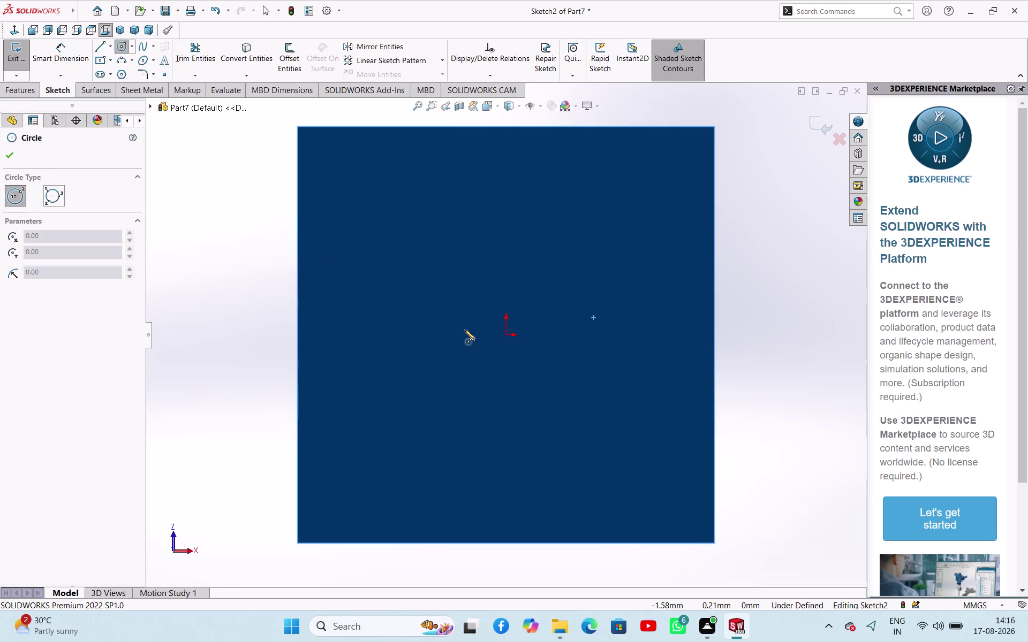
click(508, 336)
click(528, 382)
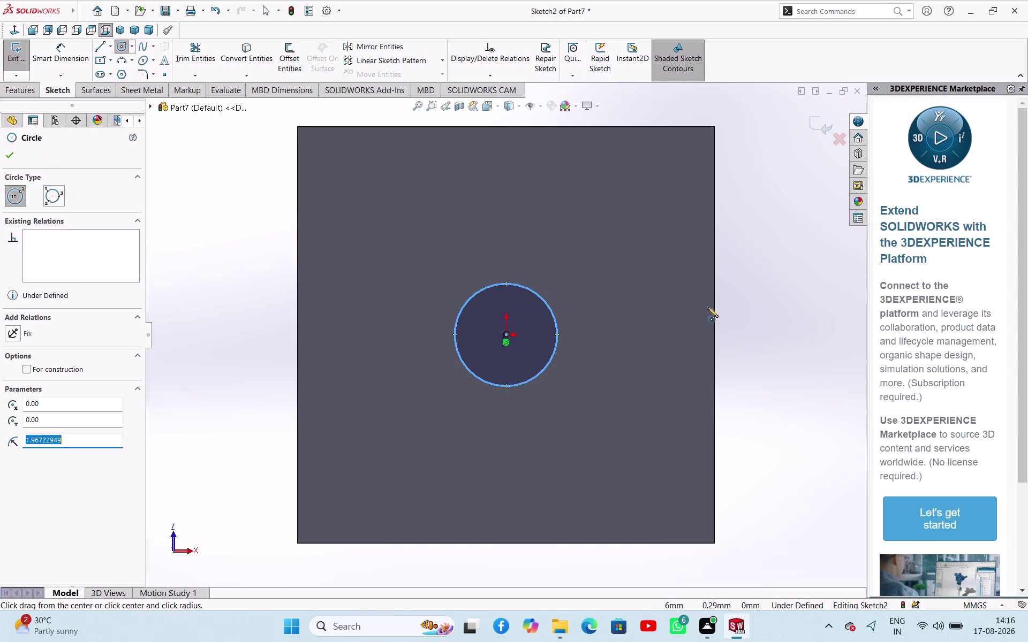
right_click(729, 283)
click(741, 288)
Dimension the circle to 15 mm diameter and exit the sketch.
right_drag(759, 348, 775, 261)
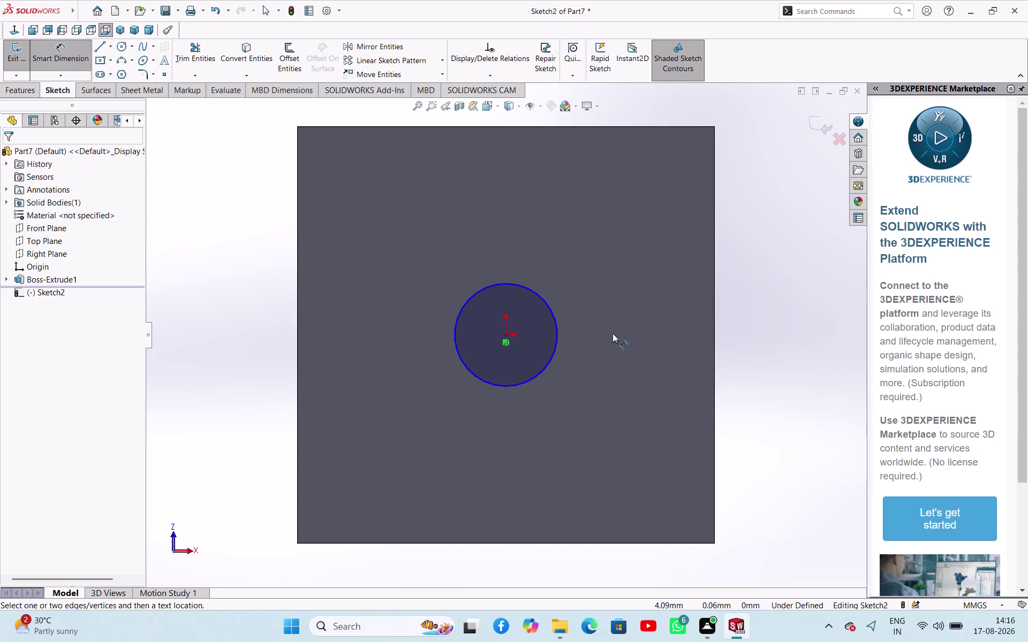
click(559, 345)
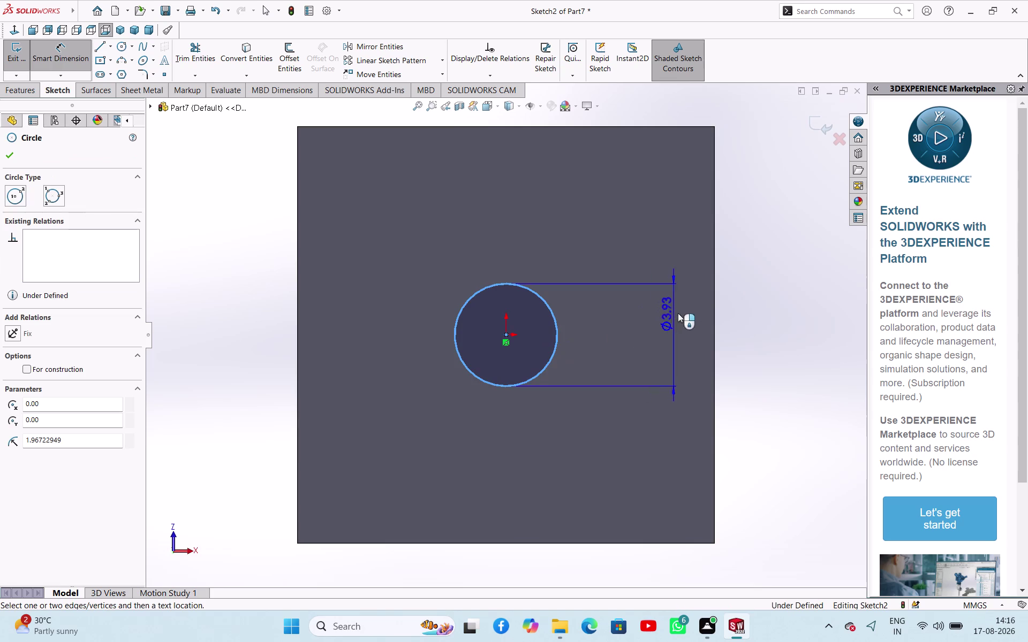
click(732, 298)
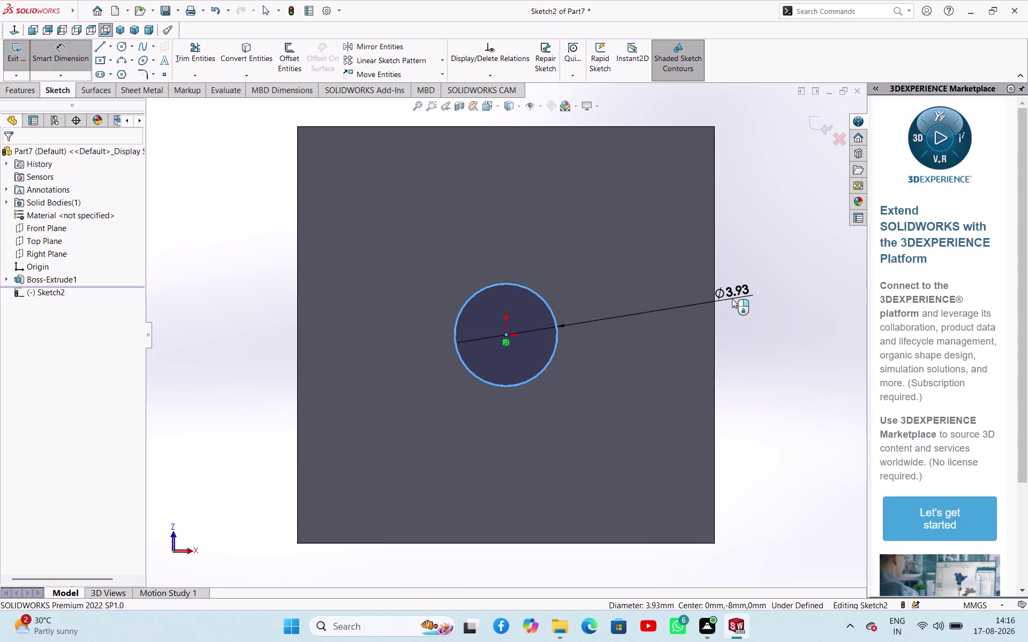
text(15)
key(Return)
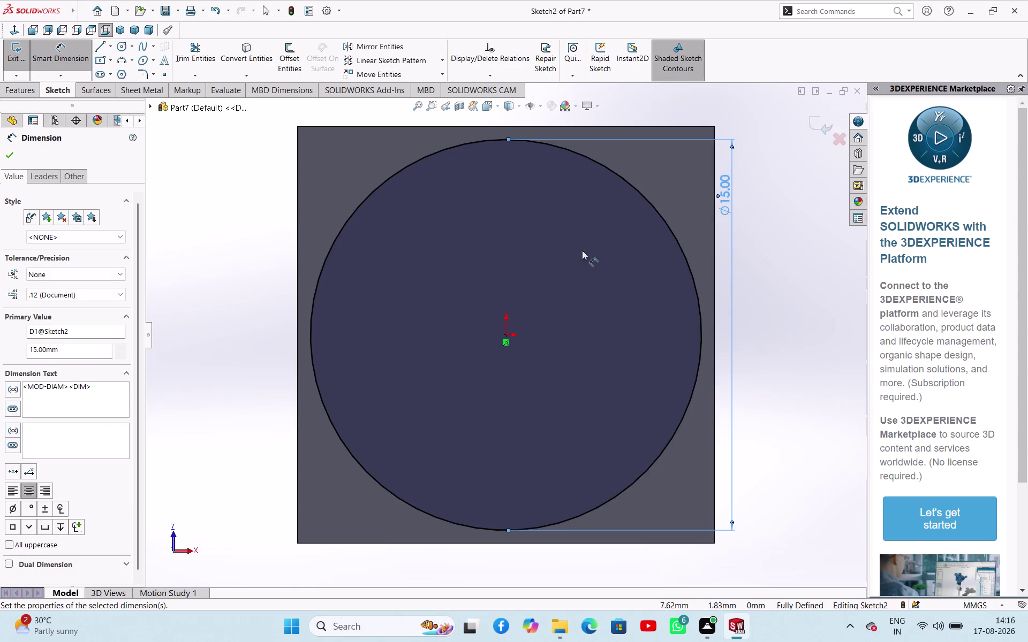
click(15, 159)
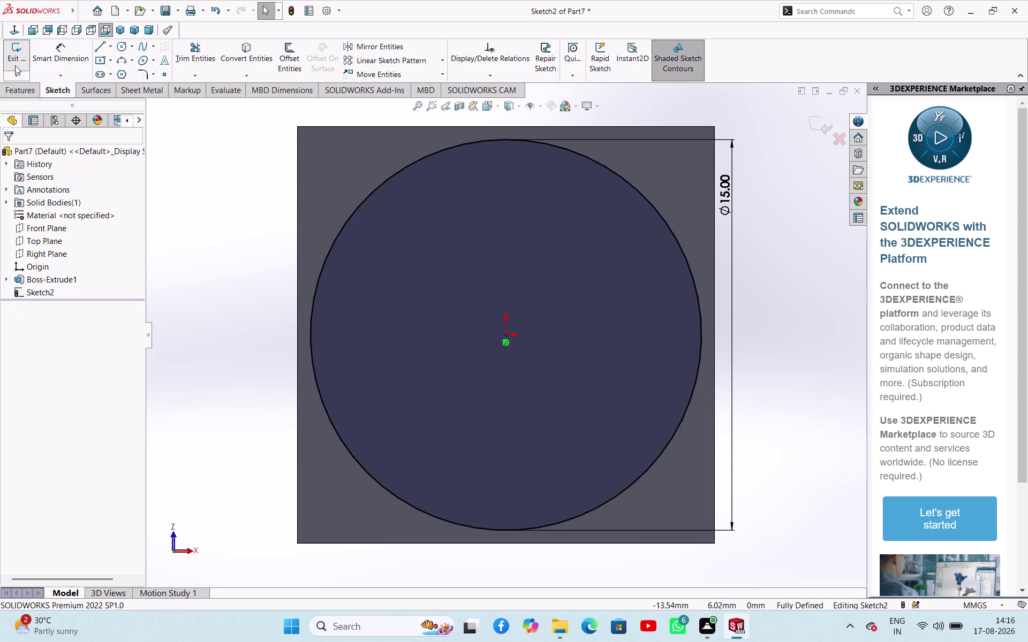
click(15, 66)
Extrude the circle Blind 9 mm into a boss and select the cylinder's end face.
scroll(up, 3)
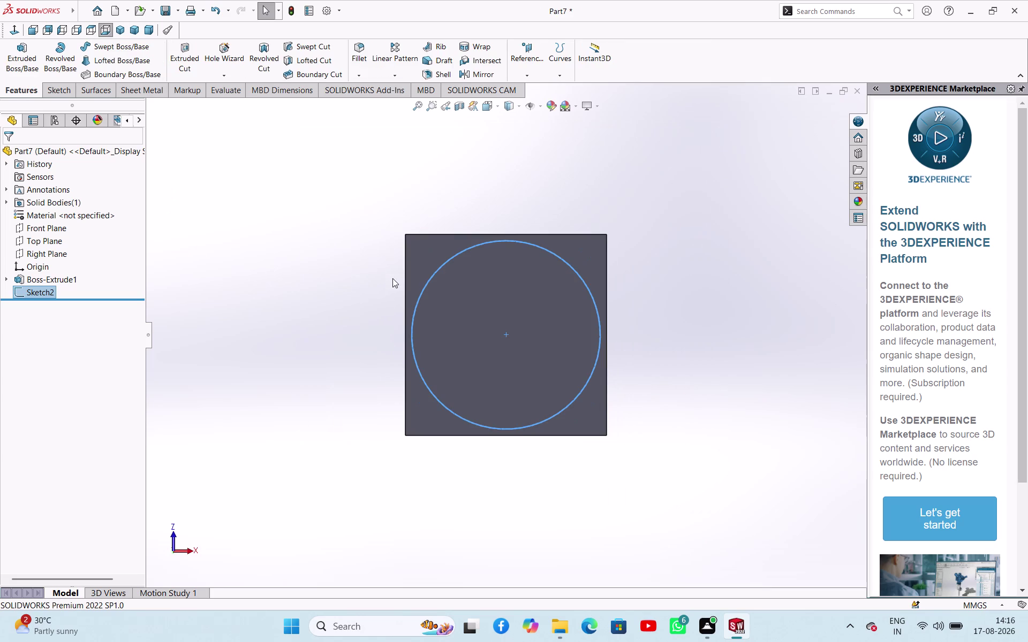
middle_drag(397, 284, 322, 354)
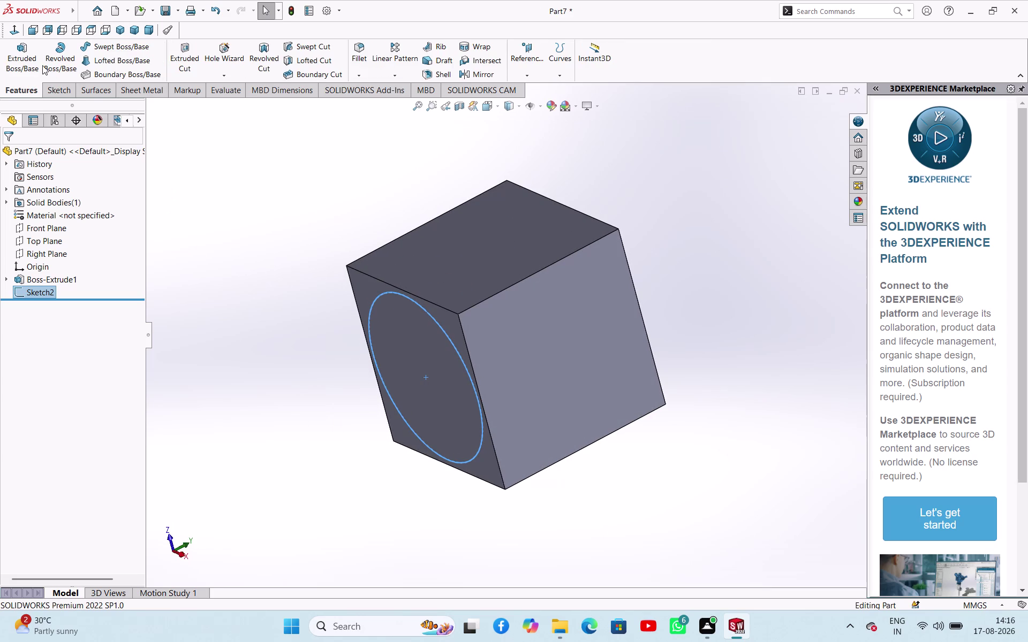
click(37, 65)
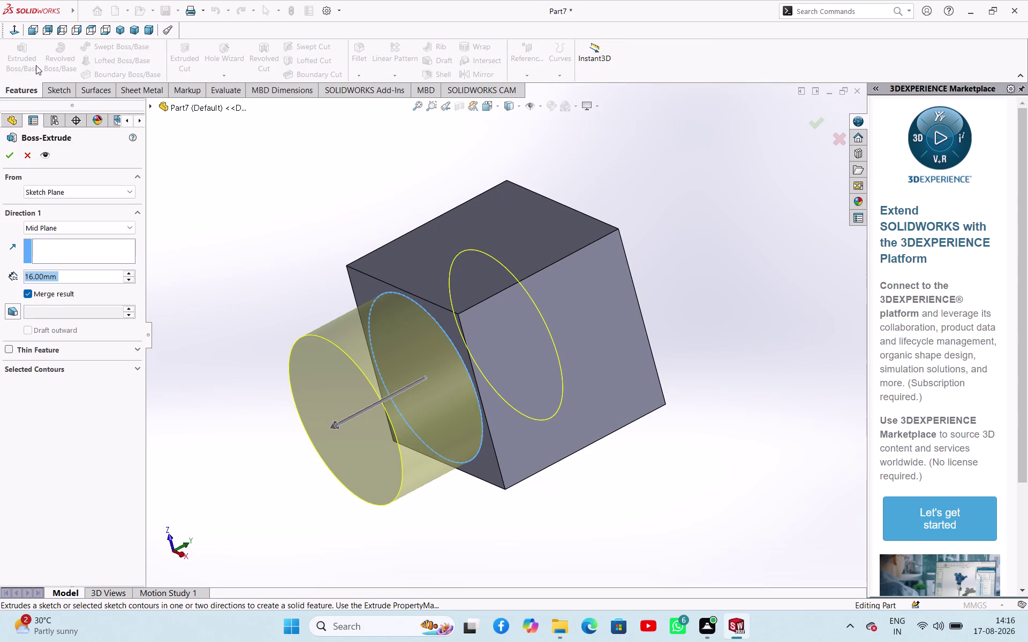
click(28, 230)
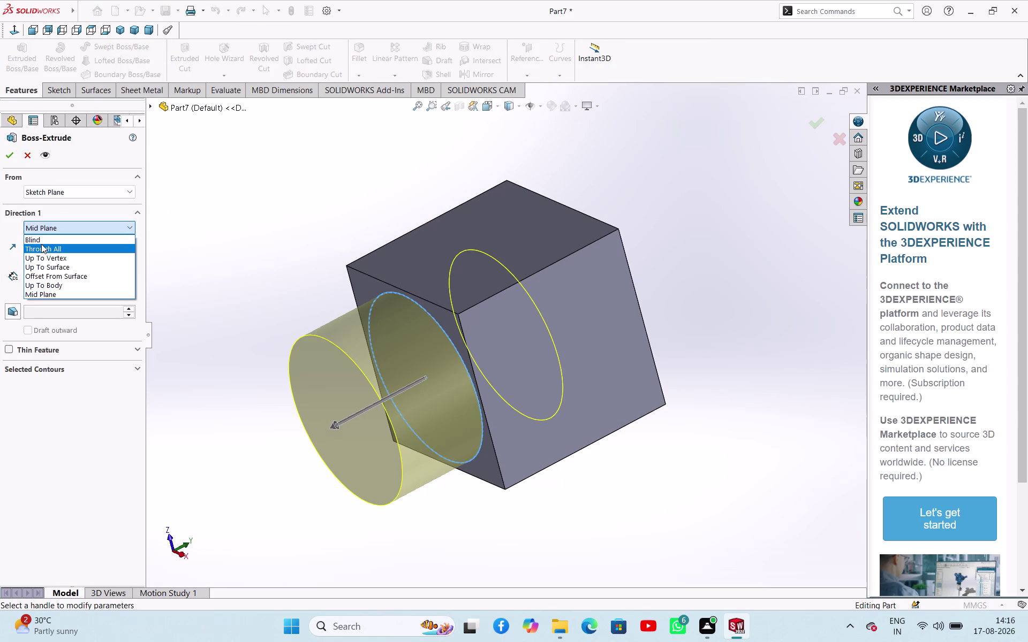
click(41, 240)
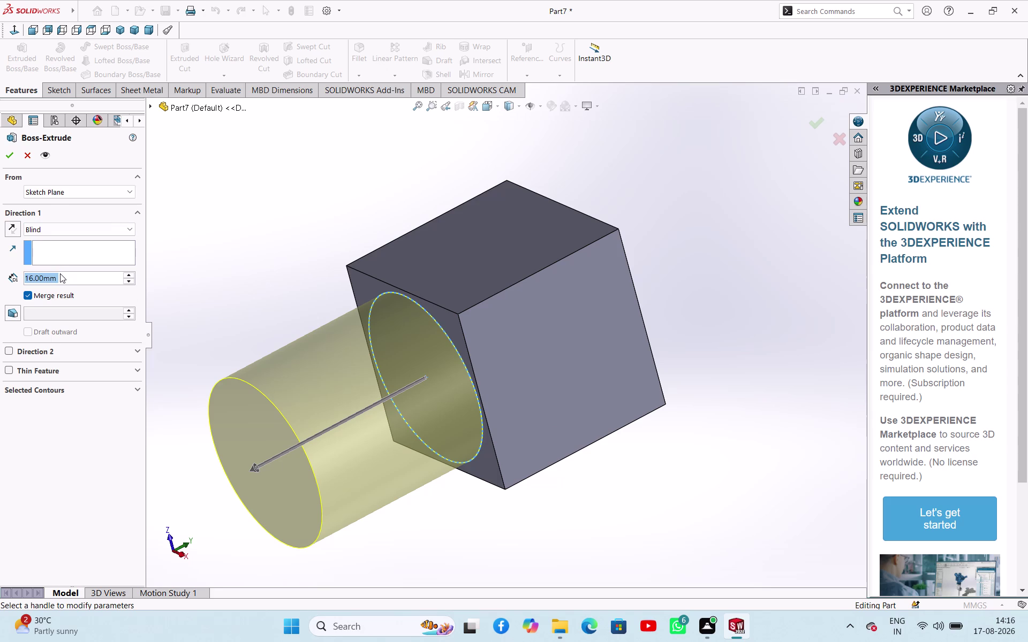
key(9)
key(Return)
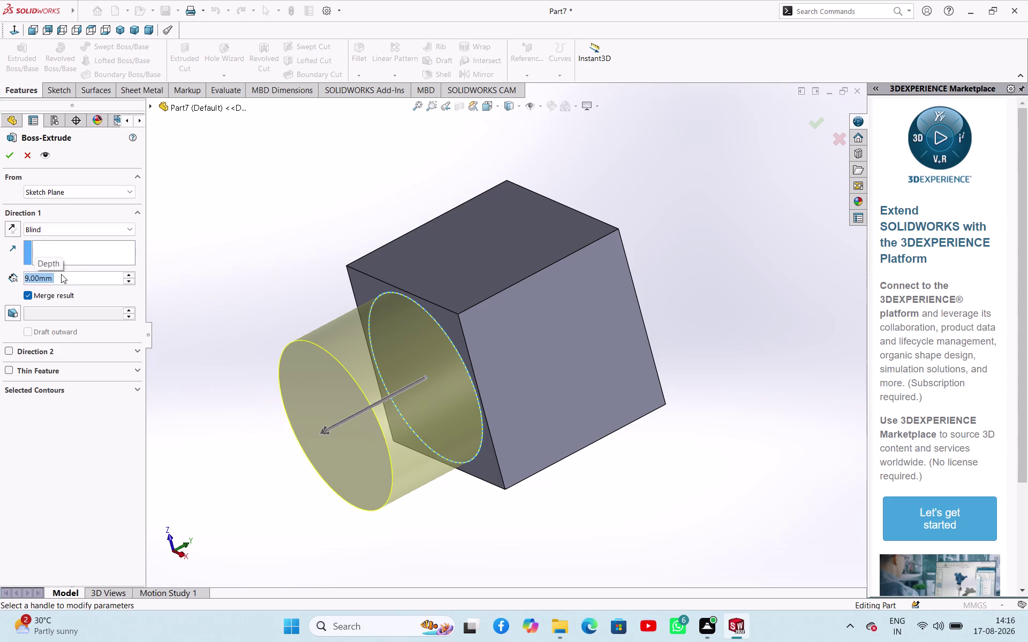
click(12, 156)
click(172, 189)
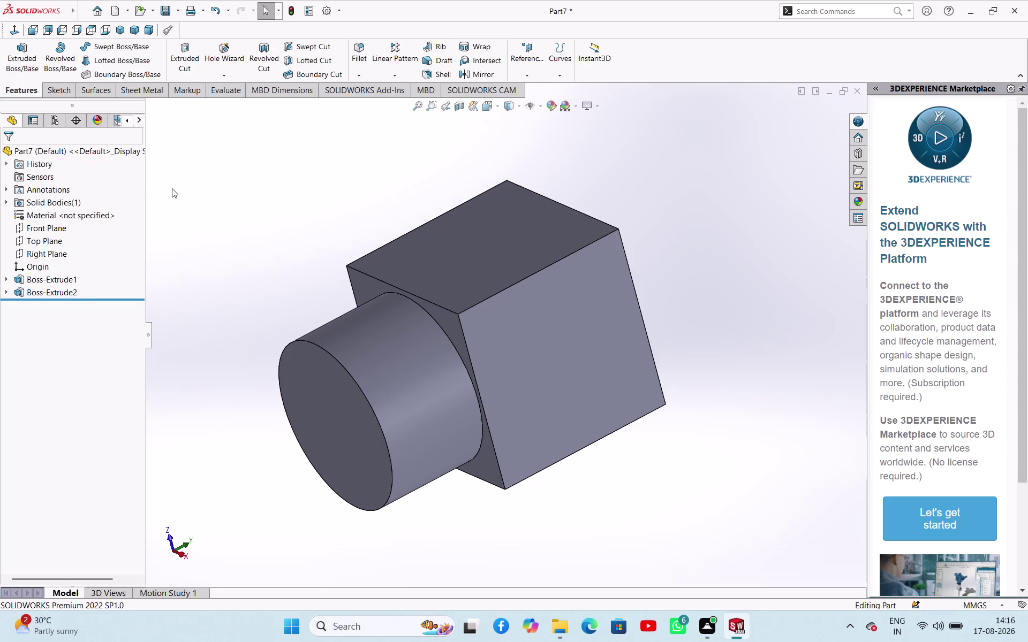
click(316, 377)
Start a sketch on the cylinder end face and draw a circle at the origin.
click(363, 349)
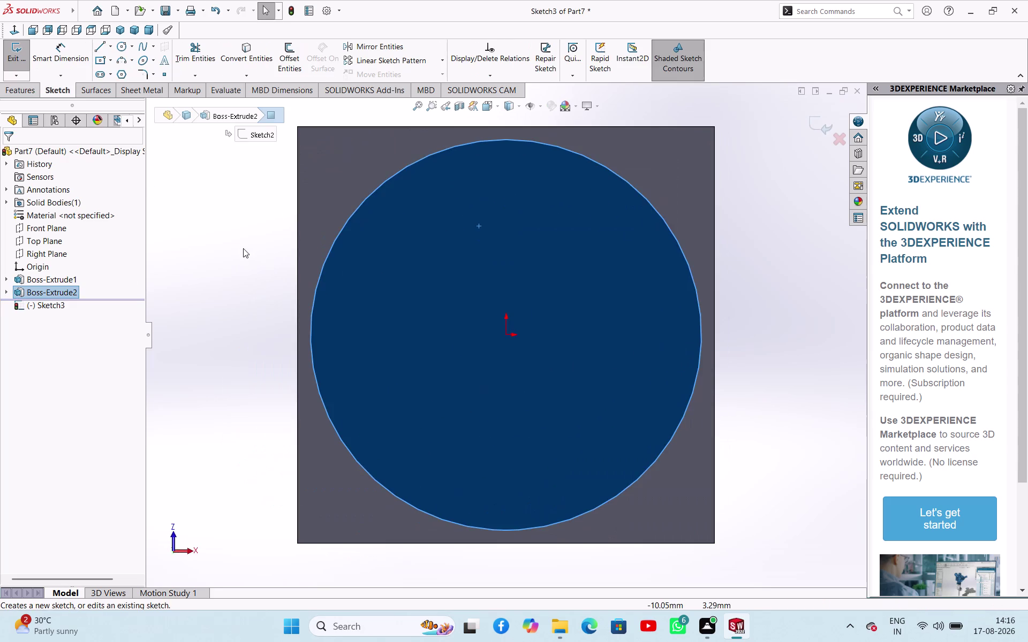
click(242, 246)
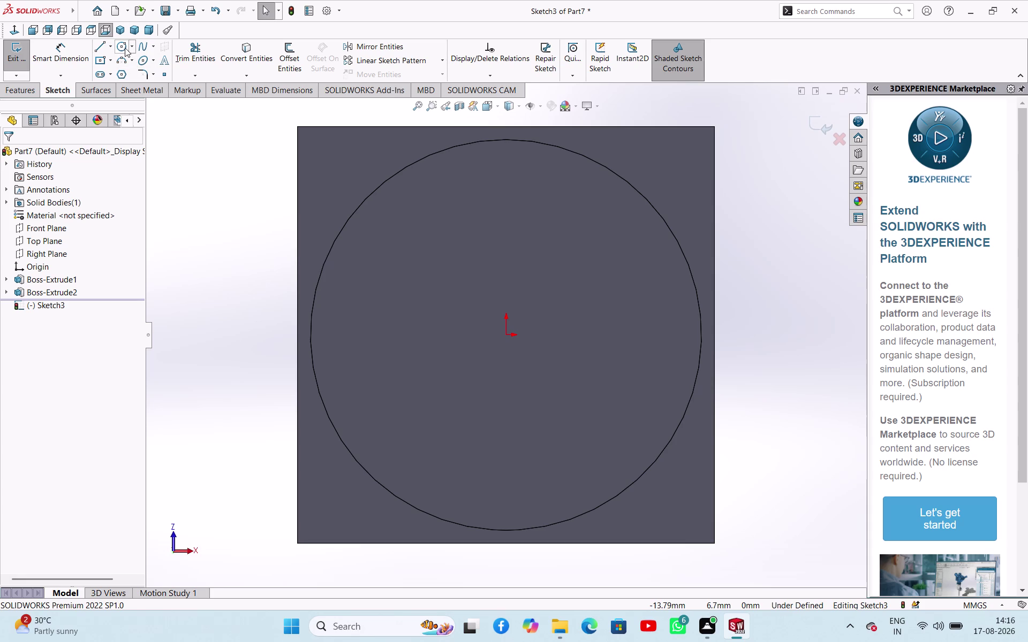
click(125, 48)
click(507, 337)
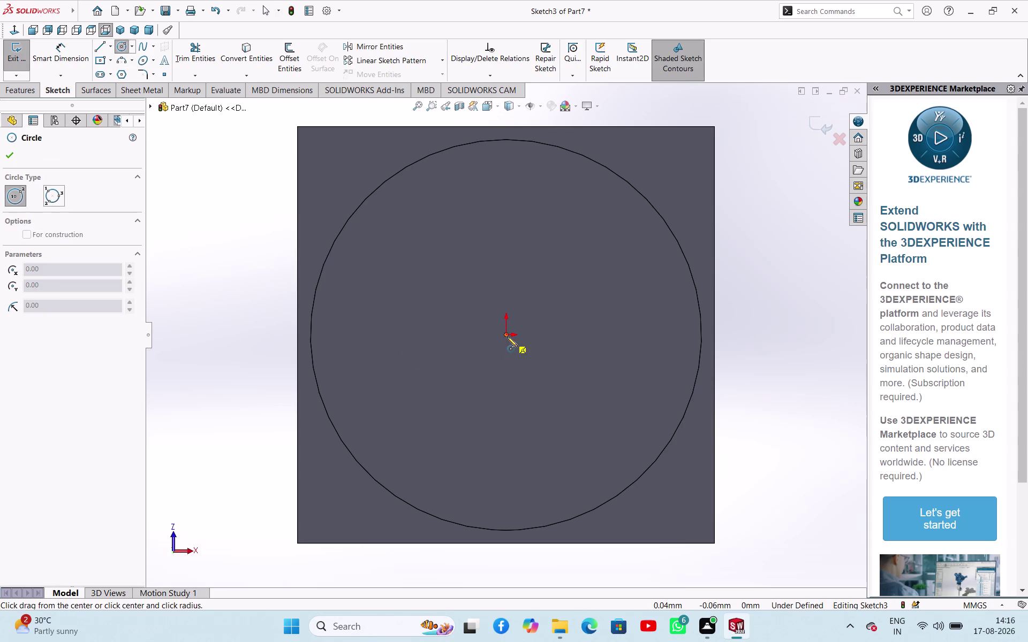
click(532, 393)
right_click(246, 263)
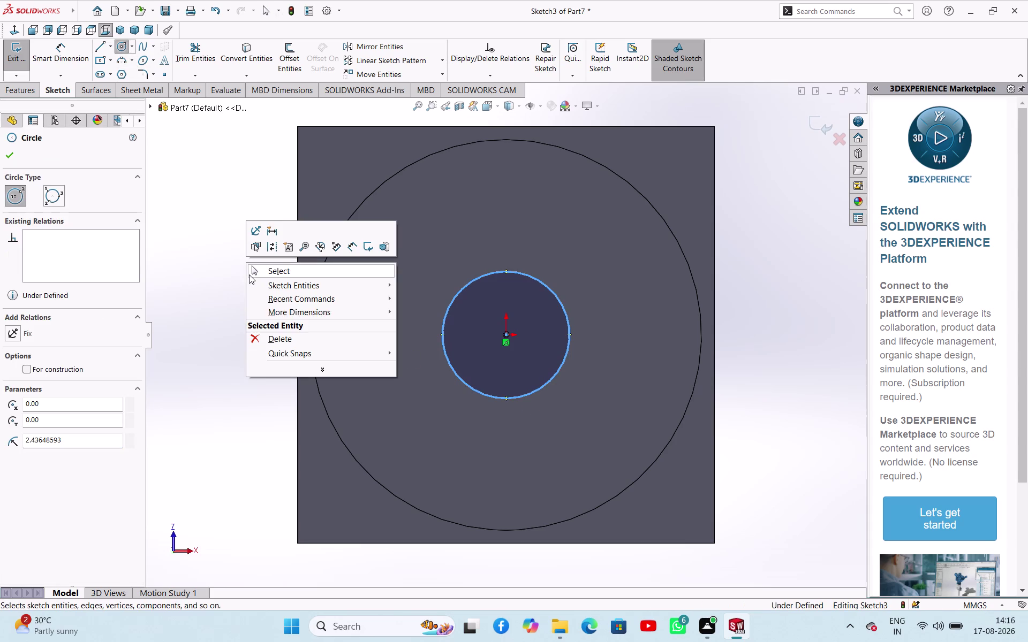
click(251, 274)
Place a diameter dimension on the small circle.
right_drag(243, 279, 245, 204)
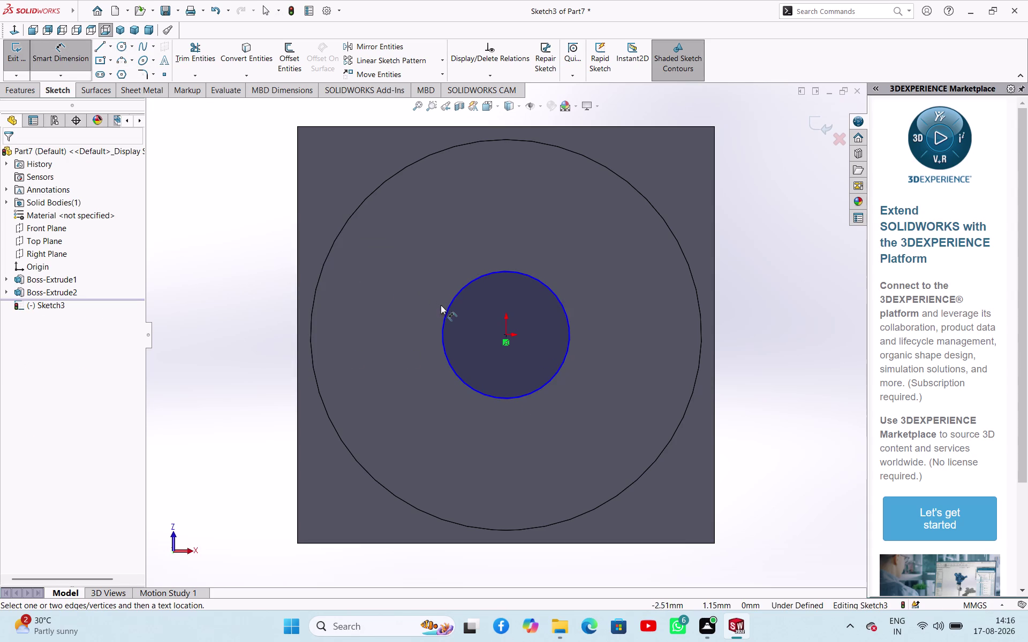
click(447, 310)
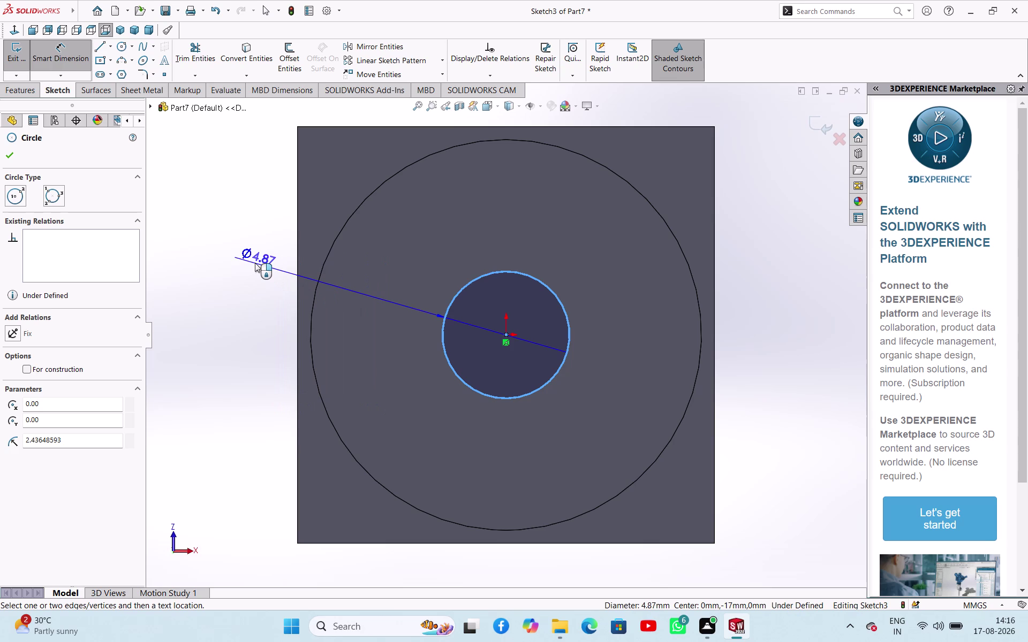
click(255, 263)
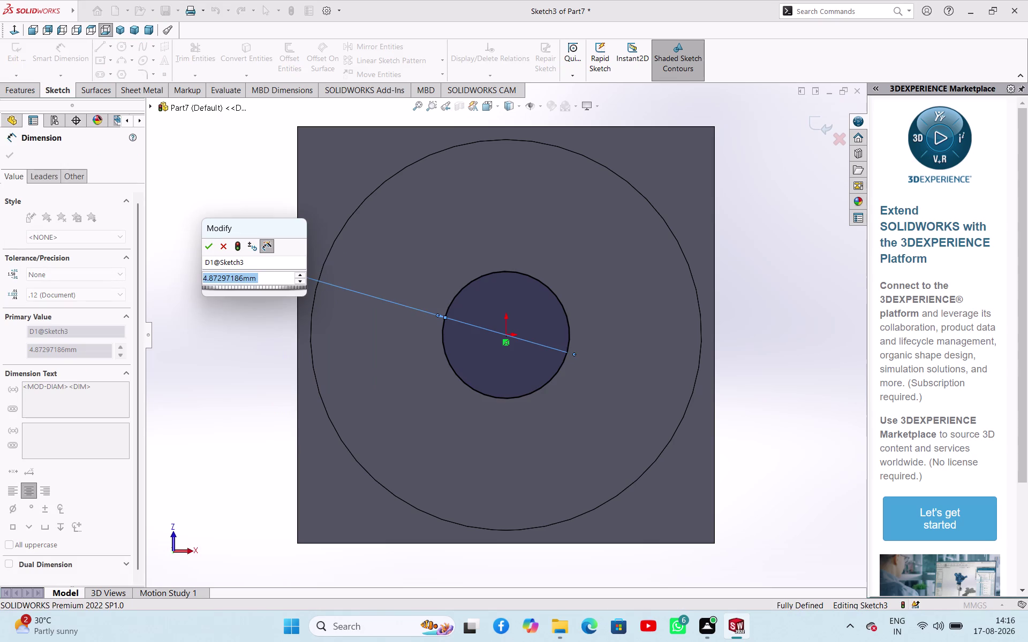